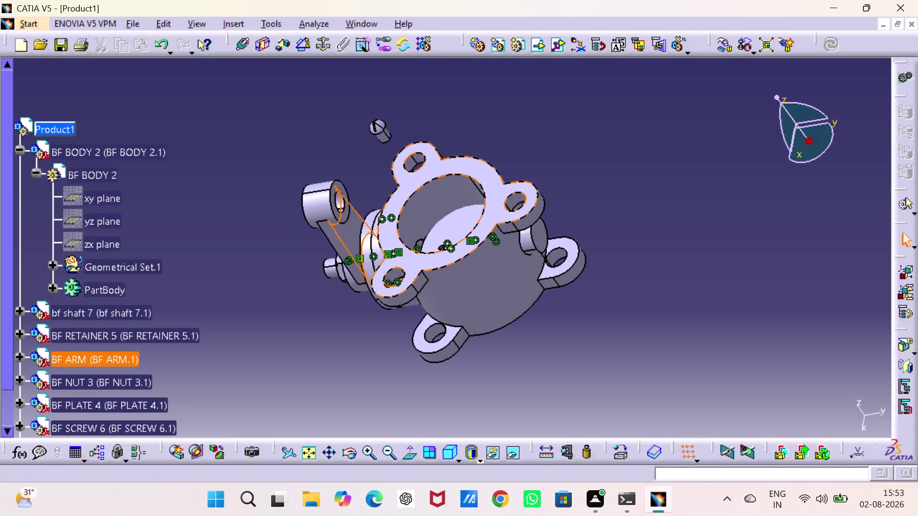
Orbit the valve assembly to see the body opening and arm side, then start Manipulation.
middle_drag(351, 201, 353, 202)
drag(353, 202, 452, 275)
middle_drag(353, 202, 452, 275)
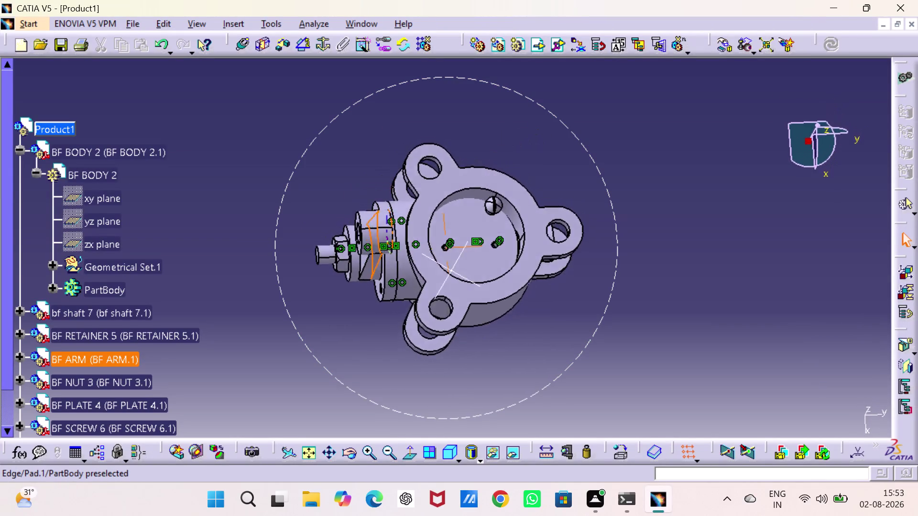
middle_drag(452, 274, 631, 273)
drag(452, 275, 631, 273)
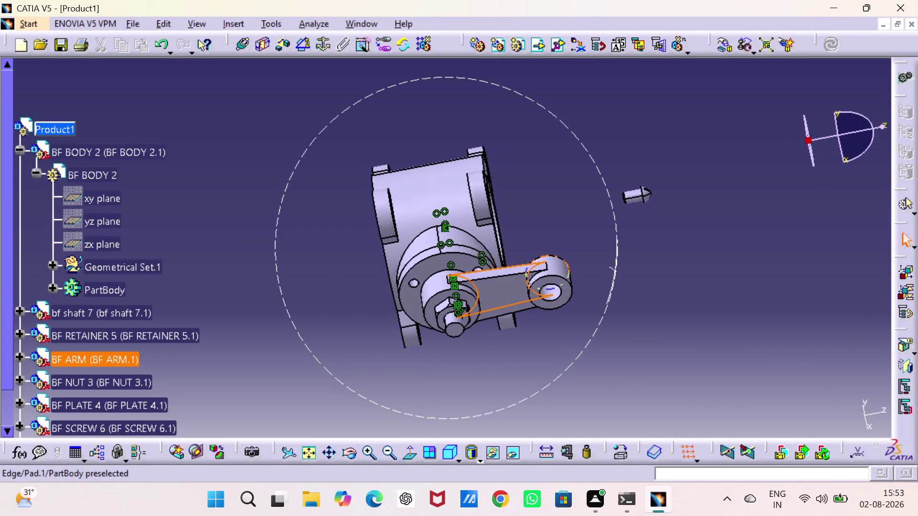
middle_drag(631, 274, 508, 121)
drag(631, 273, 509, 121)
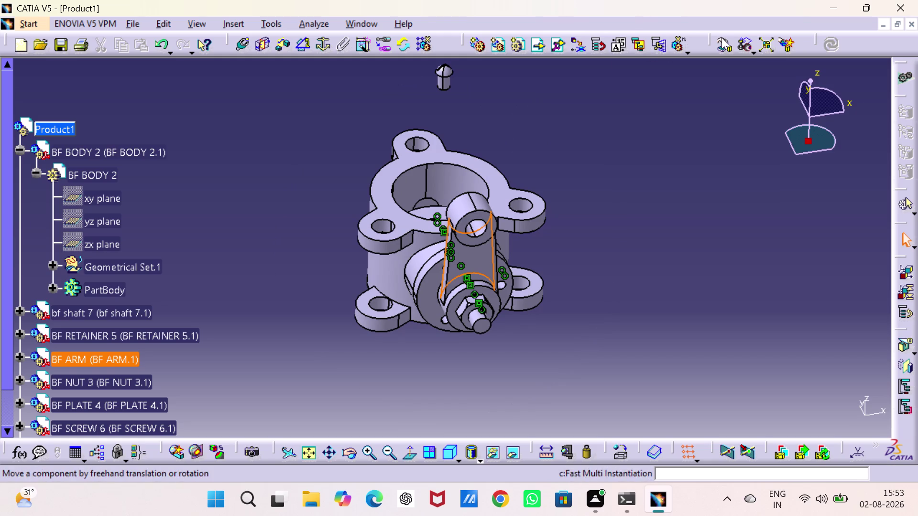
click(720, 41)
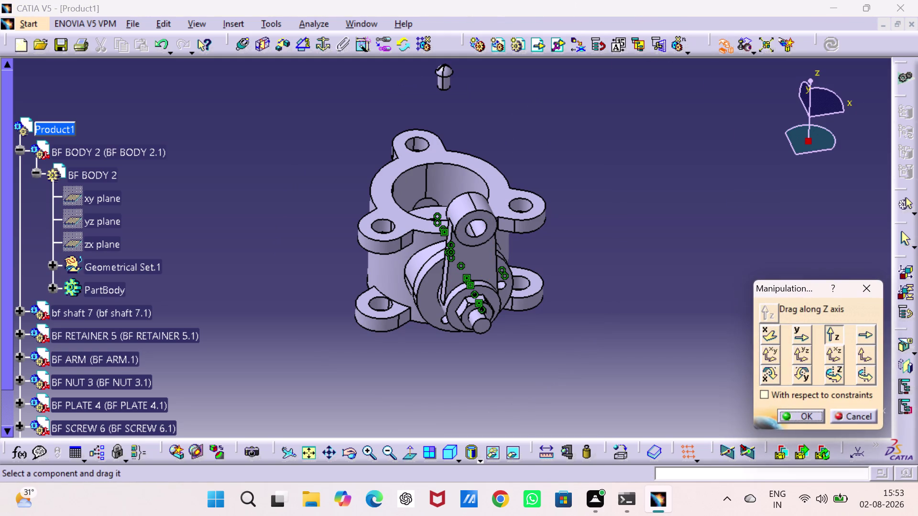
Drag BF SCREW 6.1 along the Y axis out beside the valve body.
click(807, 331)
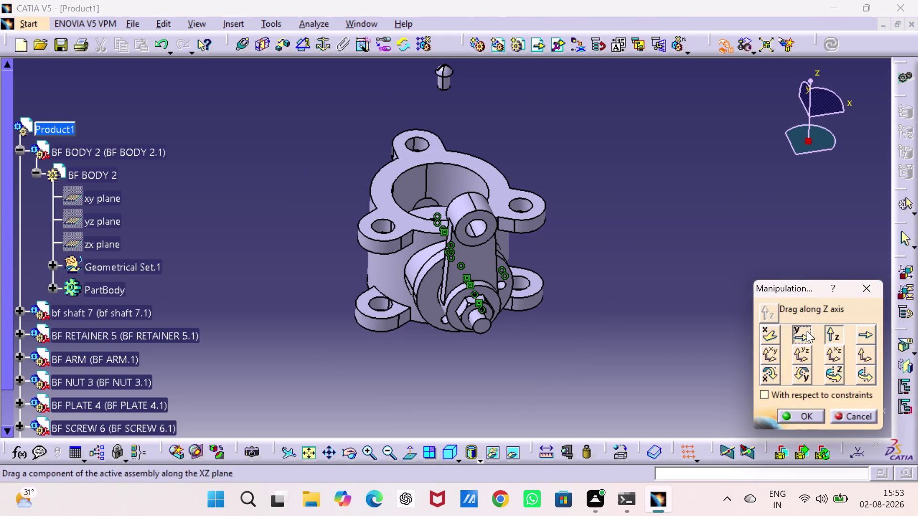
drag(450, 79, 549, 318)
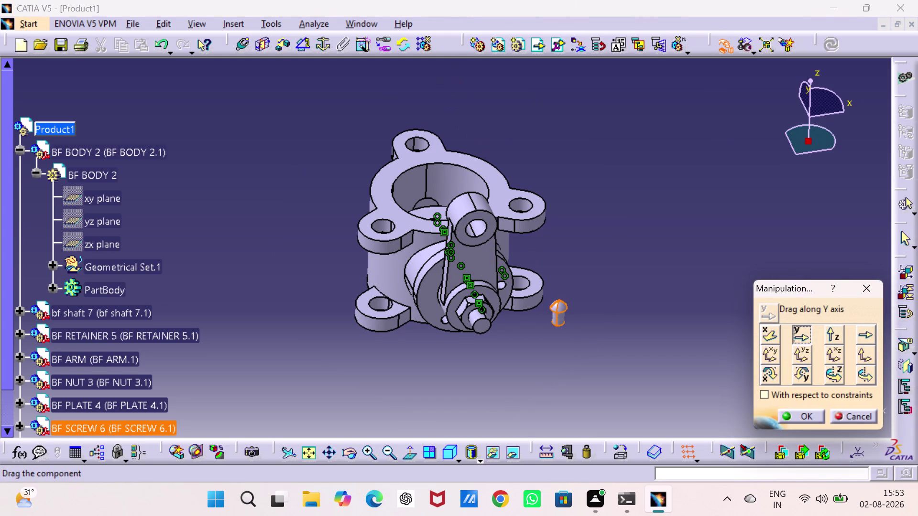
drag(549, 318, 537, 324)
middle_drag(516, 339, 495, 272)
drag(515, 339, 494, 272)
drag(476, 131, 510, 288)
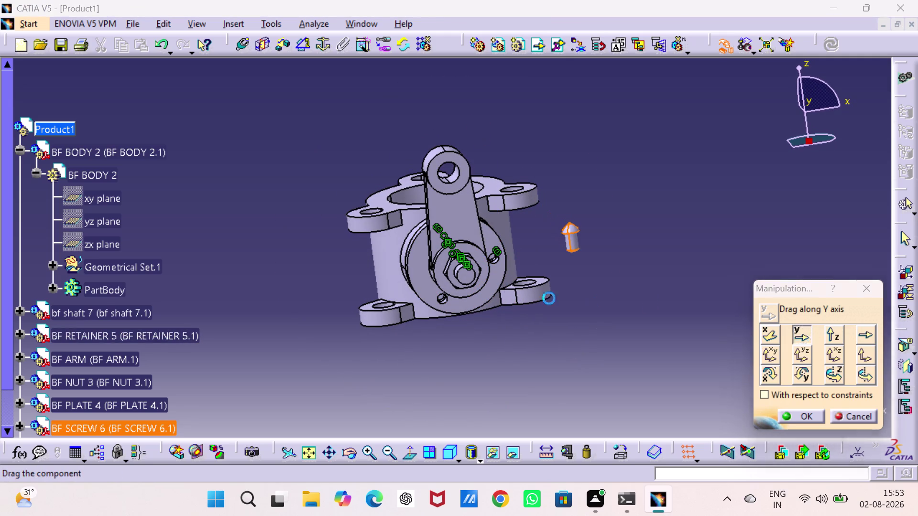
Swing the screw back and forth about the Z axis.
click(663, 283)
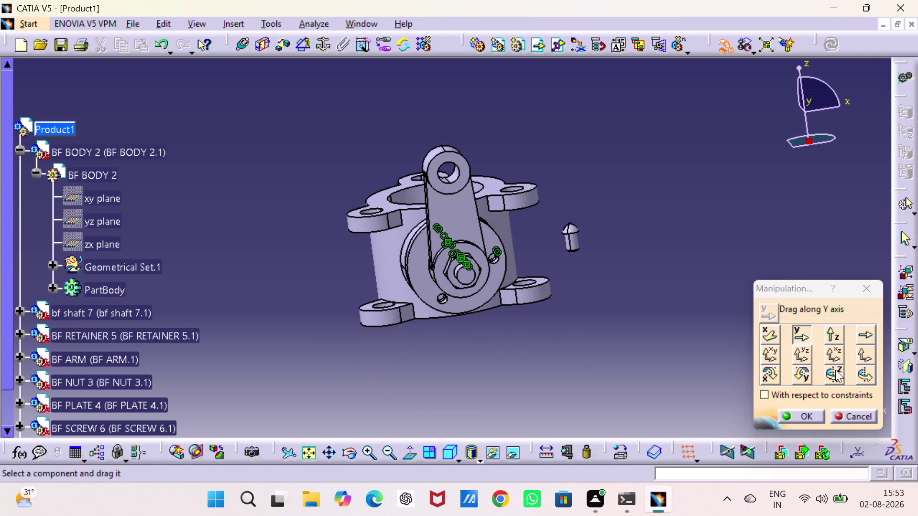
click(836, 370)
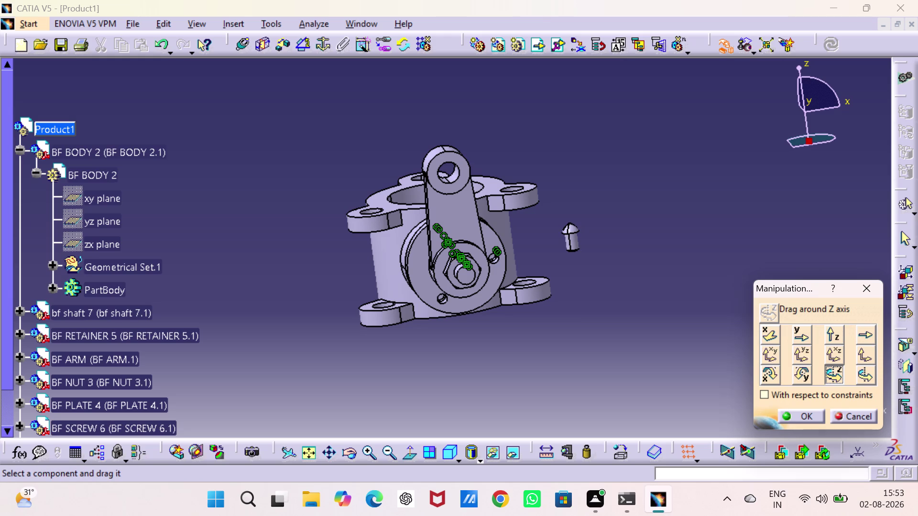
drag(574, 231, 514, 278)
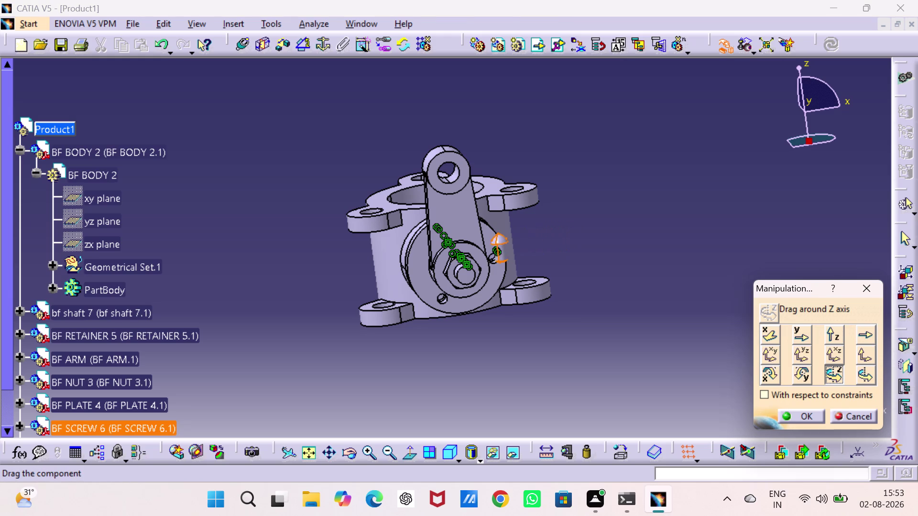
drag(514, 278, 457, 282)
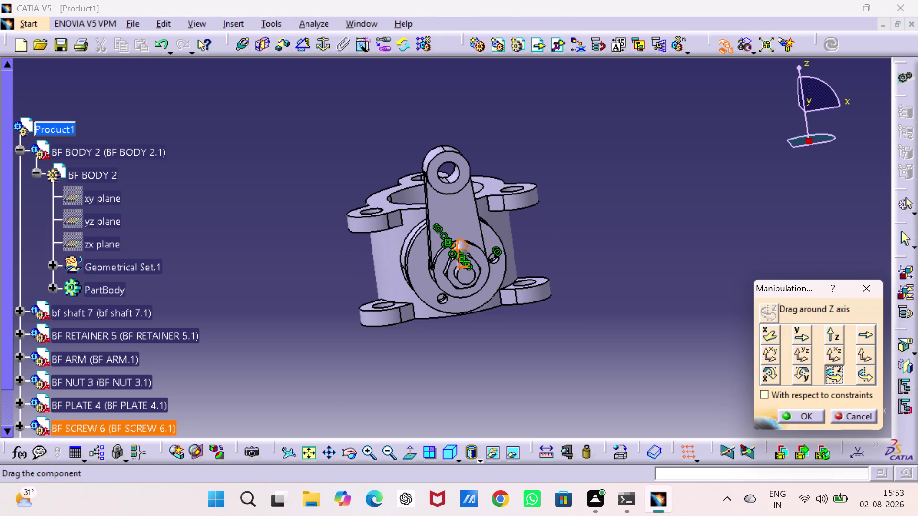
drag(456, 282, 591, 262)
drag(771, 380, 776, 375)
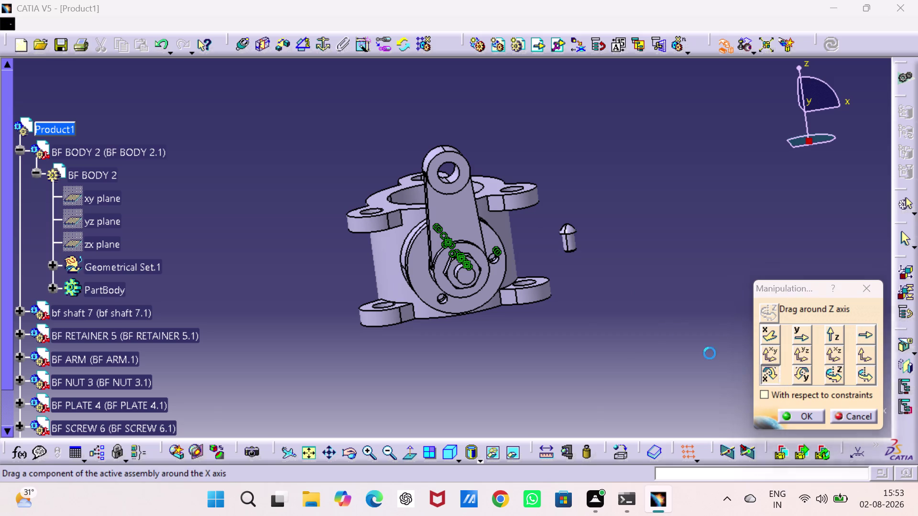
Turn the screw about the X axis.
drag(561, 229, 577, 289)
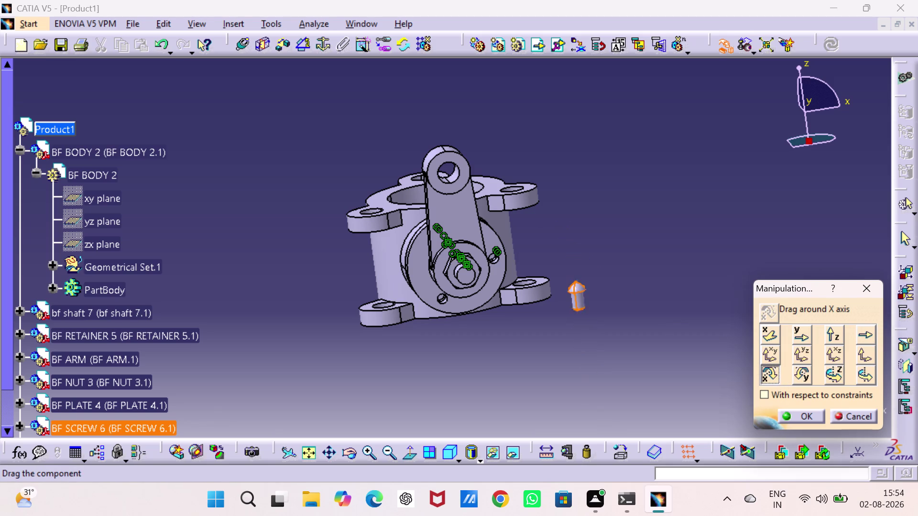
drag(578, 289, 382, 337)
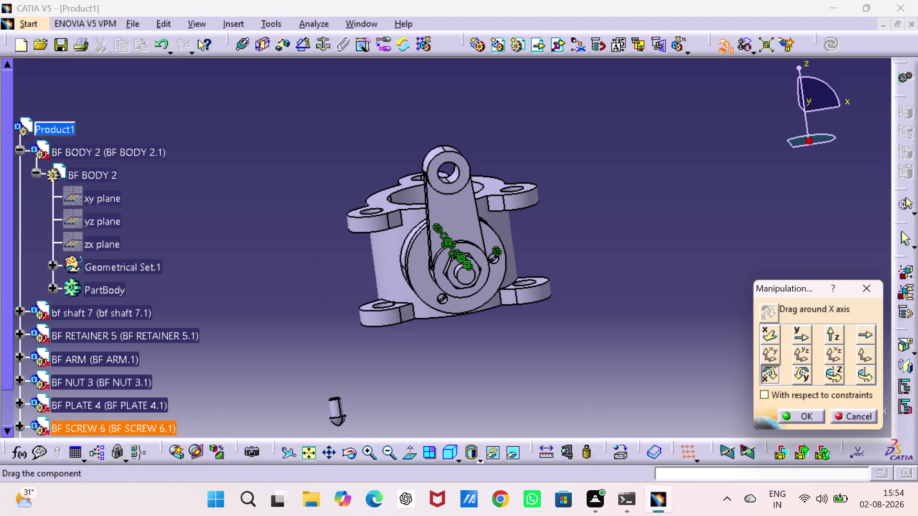
drag(381, 337, 549, 281)
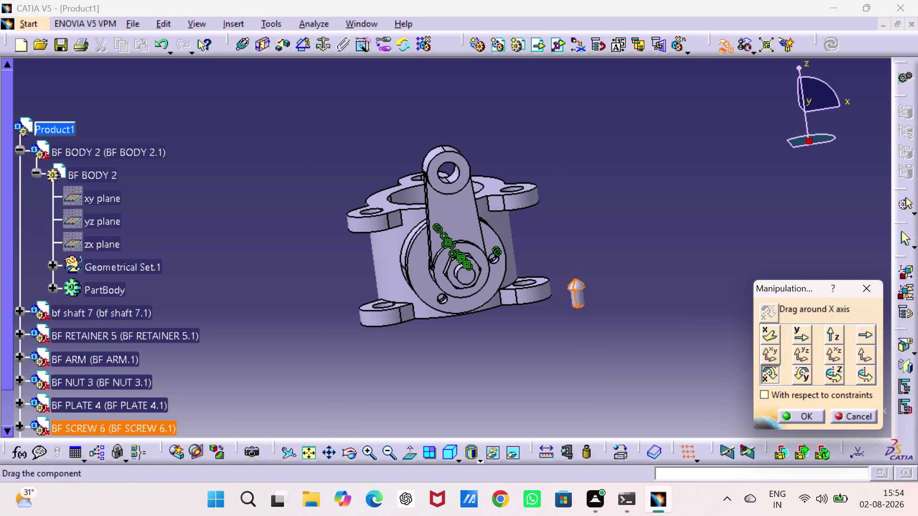
drag(549, 281, 551, 298)
Turn the screw about the Y axis so it lies sideways below the body.
click(802, 380)
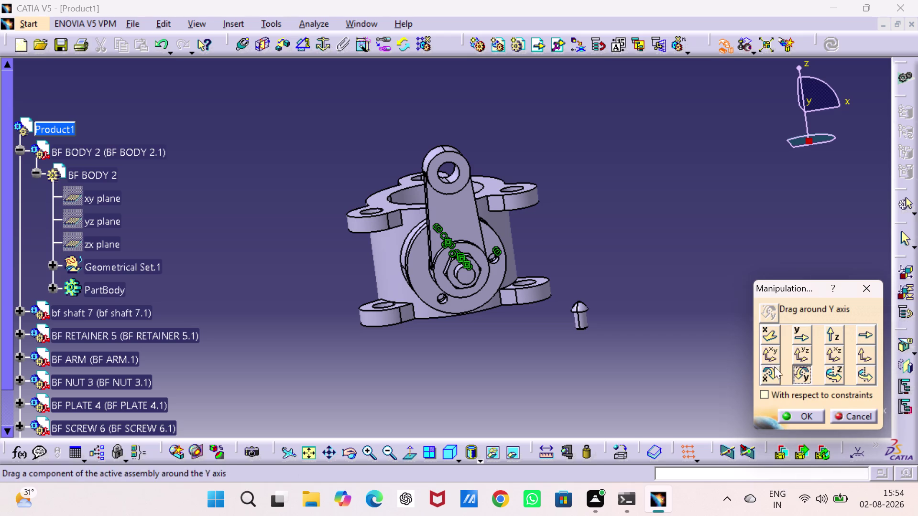
drag(575, 312, 387, 397)
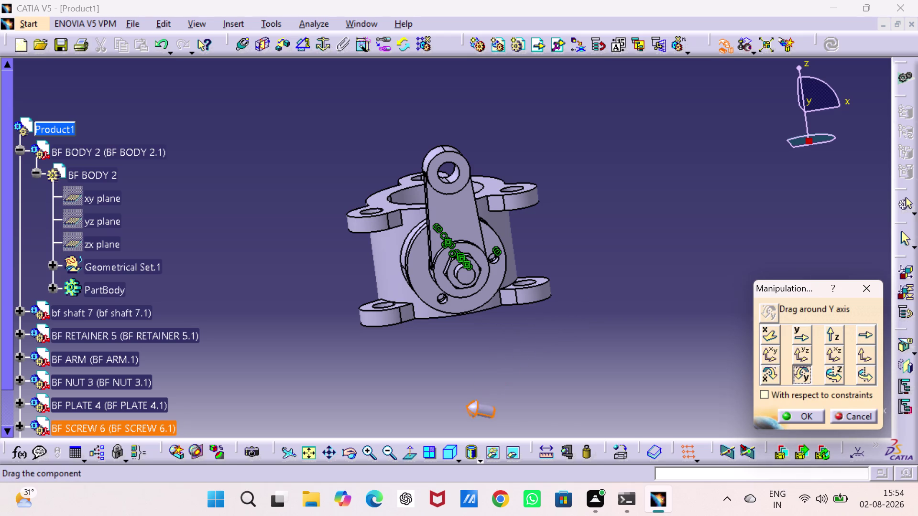
drag(388, 397, 519, 404)
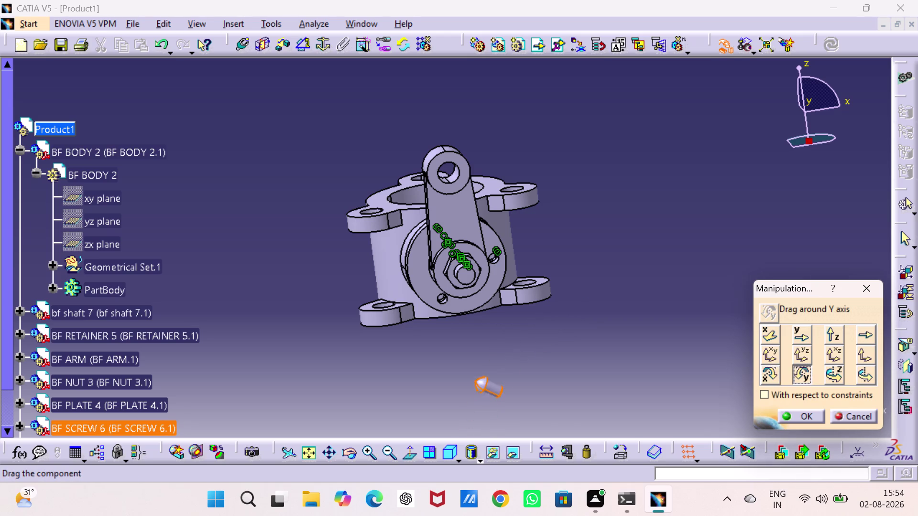
drag(519, 404, 438, 421)
middle_drag(456, 384, 397, 269)
drag(415, 310, 415, 332)
click(521, 318)
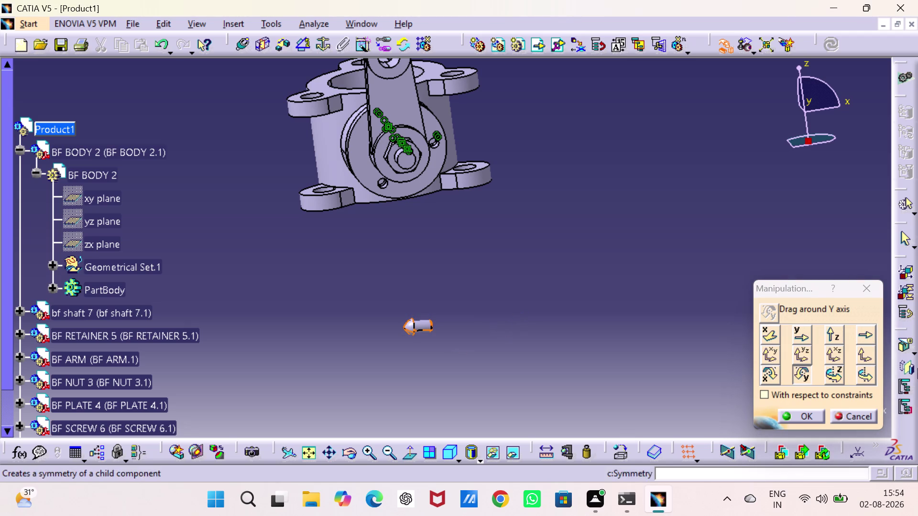
click(839, 375)
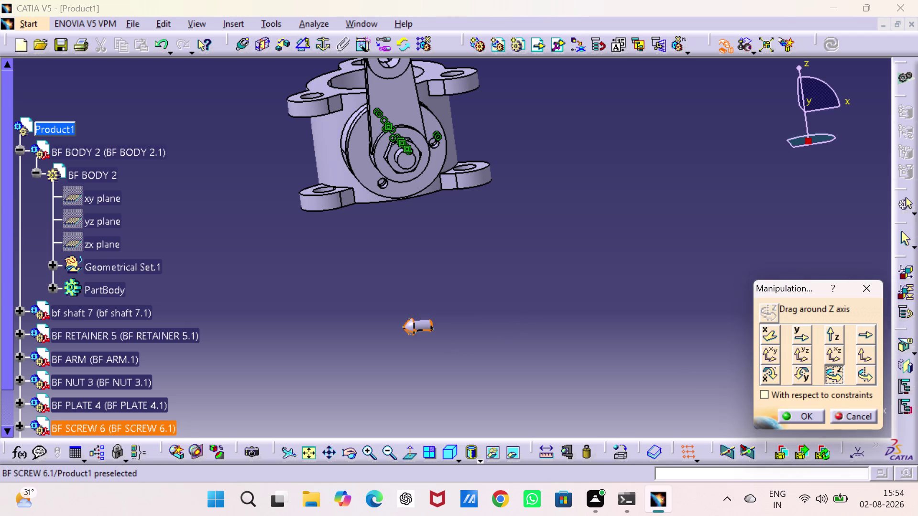
Swing the screw about the Z axis toward the left of the body.
drag(413, 327, 609, 397)
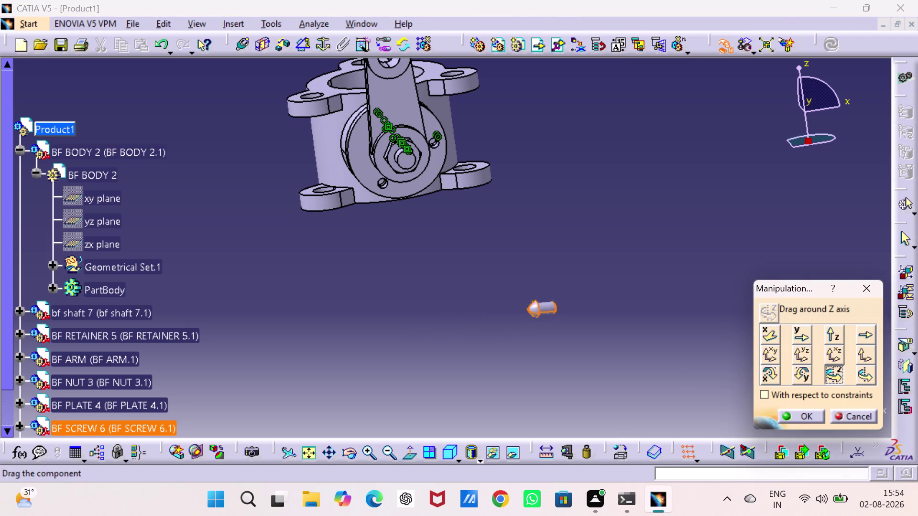
drag(609, 397, 481, 383)
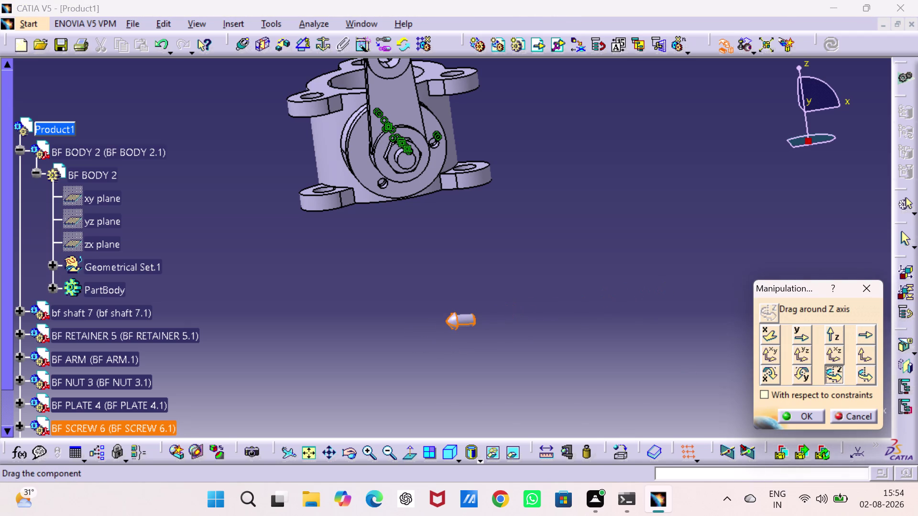
drag(480, 383, 525, 255)
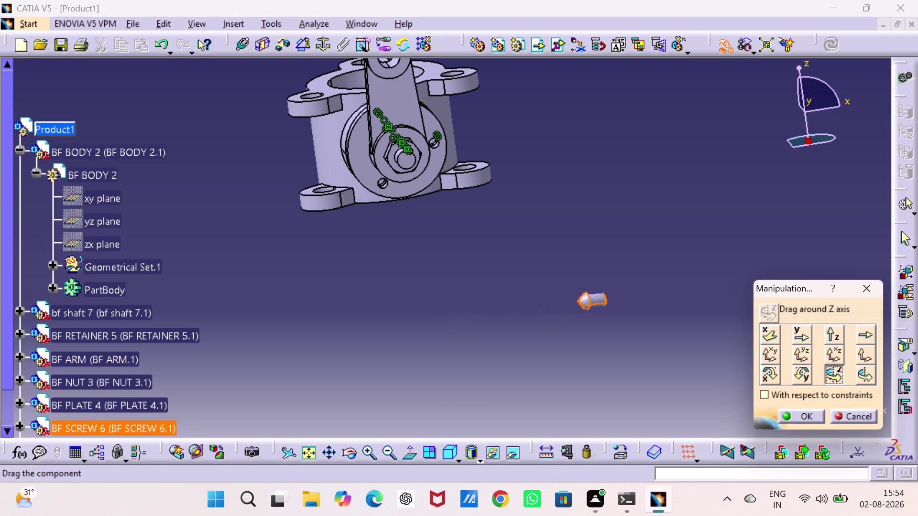
drag(525, 255, 379, 278)
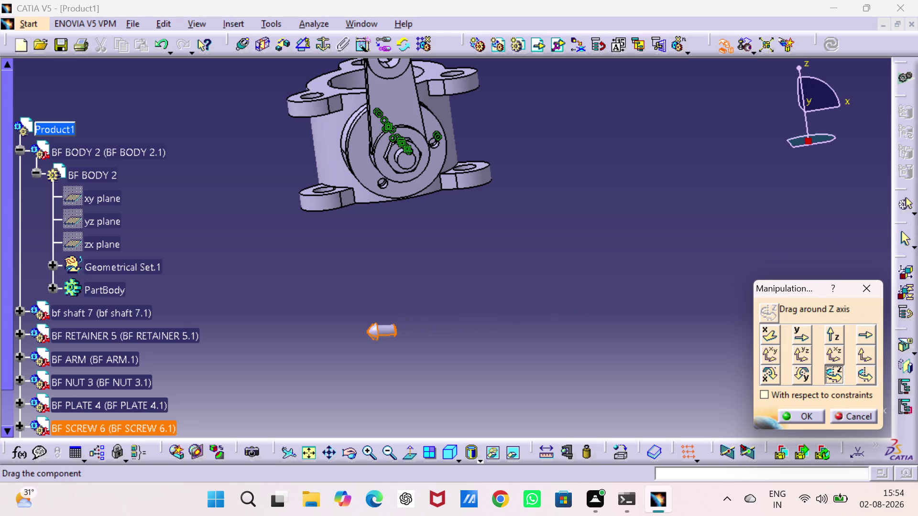
drag(379, 278, 339, 290)
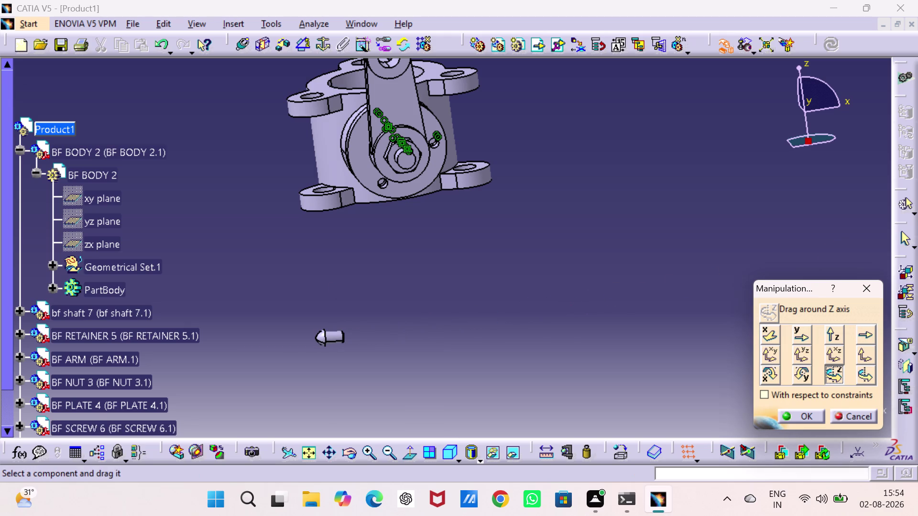
Turn the screw about the X axis, bringing it up left of the body.
click(766, 373)
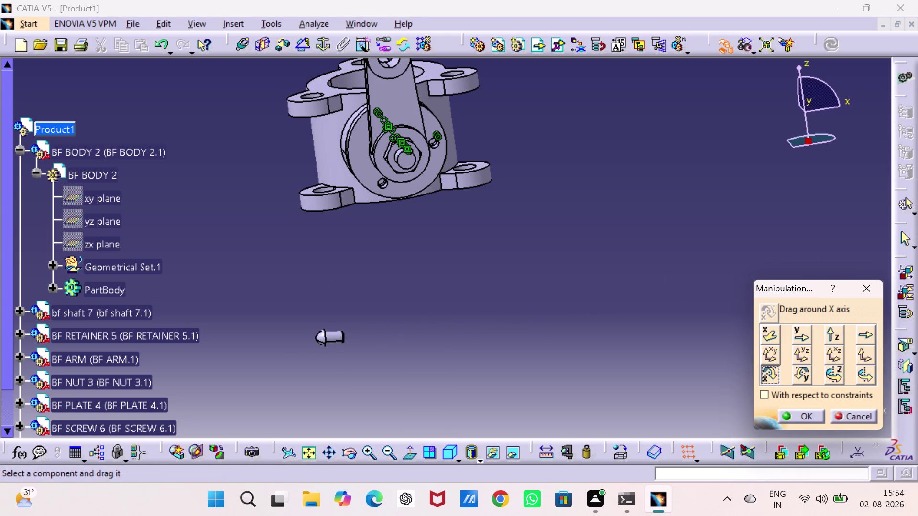
drag(319, 337, 379, 262)
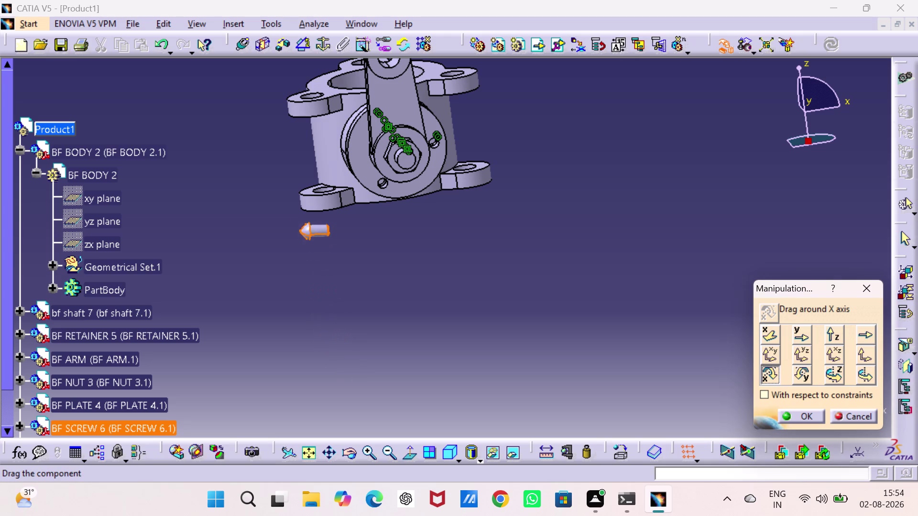
drag(379, 262, 390, 271)
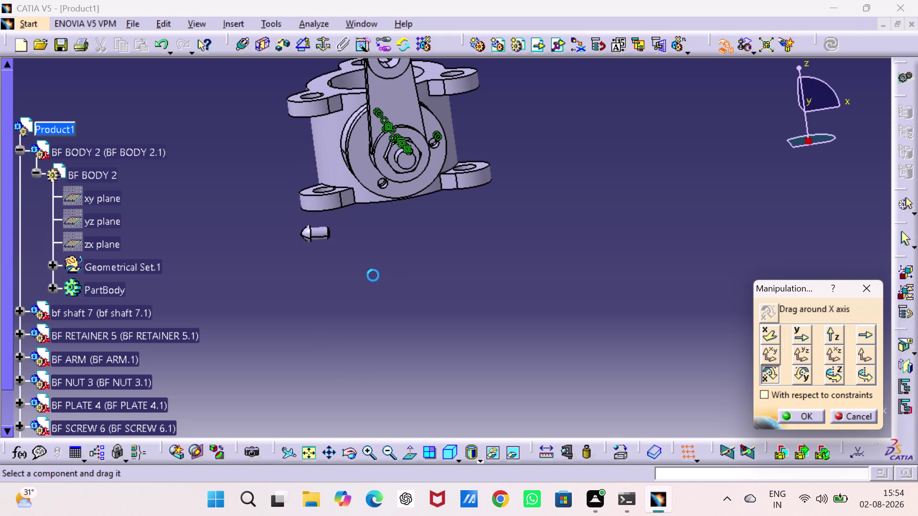
middle_drag(397, 295, 583, 305)
Orbit and pan around the valve assembly to view other sides.
drag(397, 295, 583, 305)
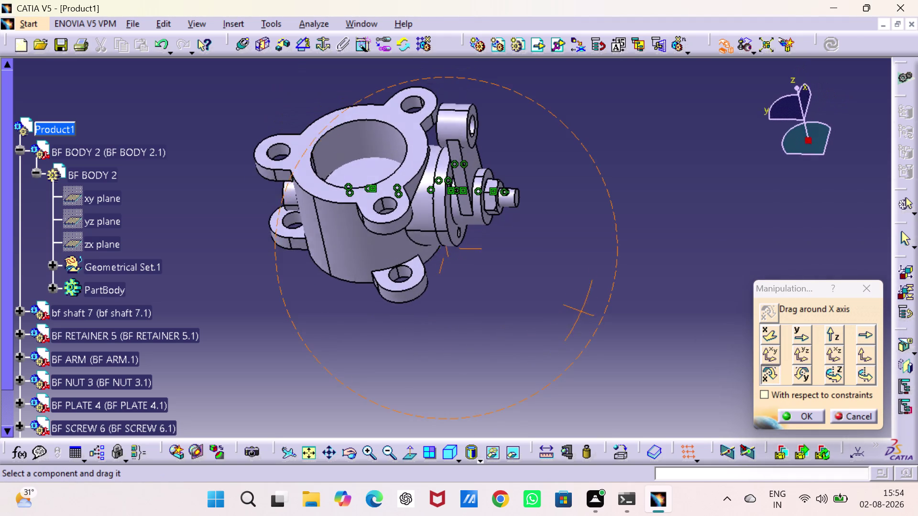
middle_drag(583, 305, 587, 294)
drag(583, 305, 588, 283)
middle_drag(568, 288, 266, 322)
drag(564, 289, 267, 322)
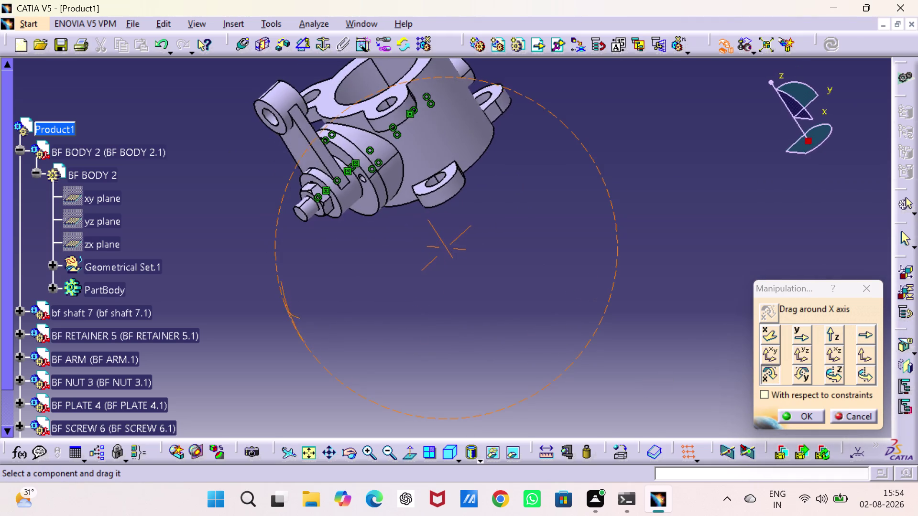
drag(267, 322, 275, 311)
middle_drag(267, 322, 274, 311)
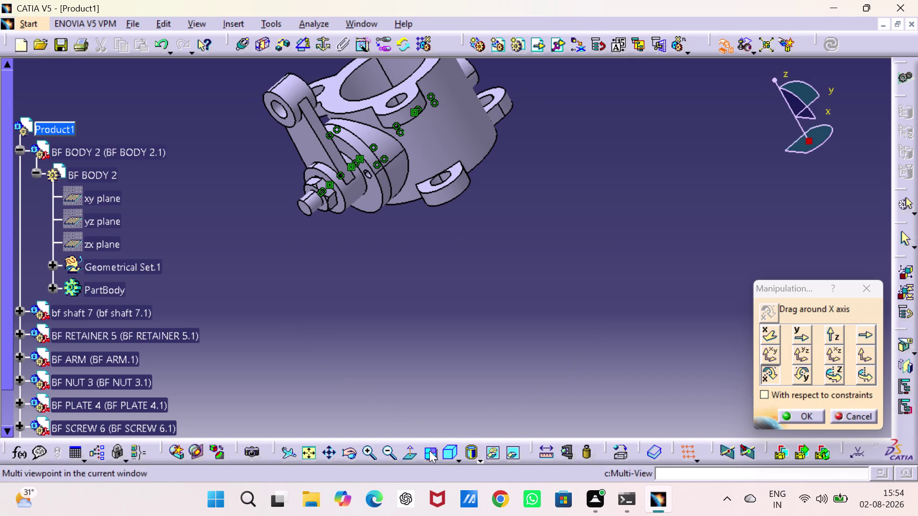
click(454, 447)
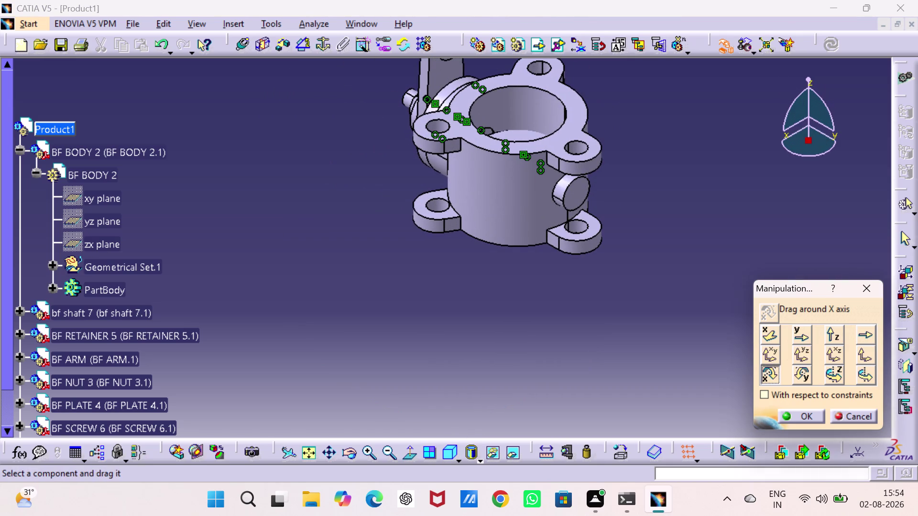
middle_drag(490, 264, 621, 291)
scroll(down, 3)
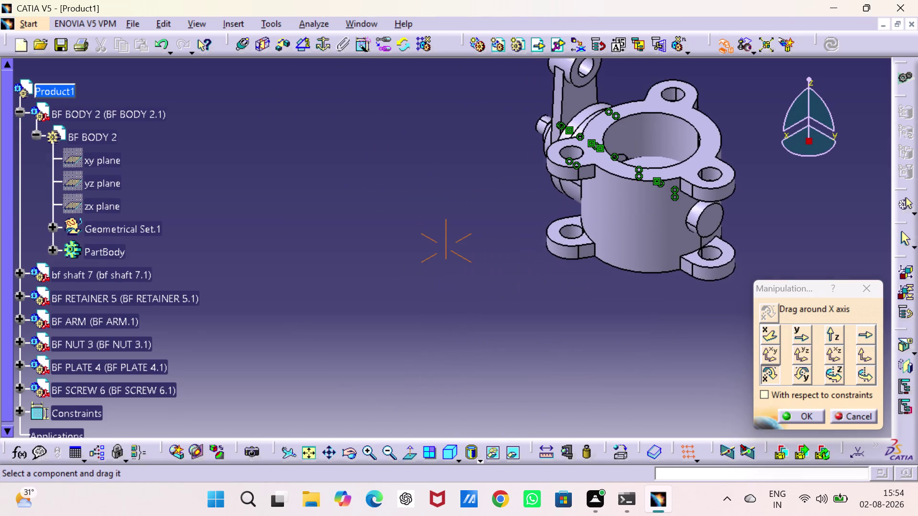
Orbit to the body's underside and pull the screw out beside the body.
middle_drag(620, 291, 614, 315)
middle_drag(407, 236, 657, 319)
drag(407, 235, 657, 319)
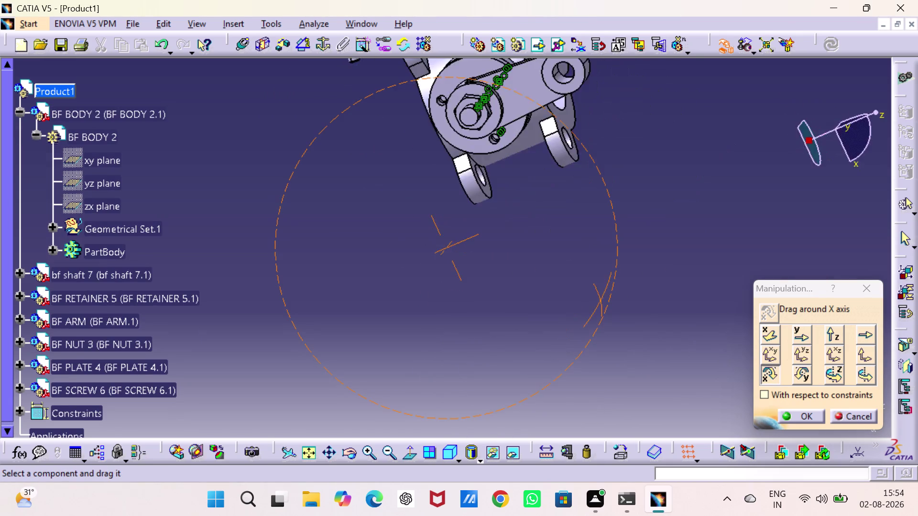
middle_drag(657, 320, 626, 213)
drag(657, 320, 628, 191)
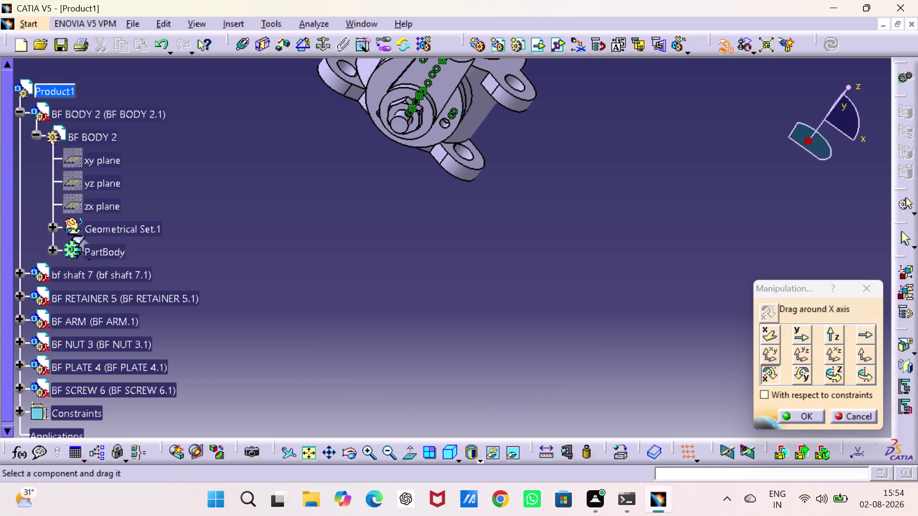
drag(628, 191, 628, 184)
middle_drag(504, 215, 551, 204)
drag(505, 215, 550, 206)
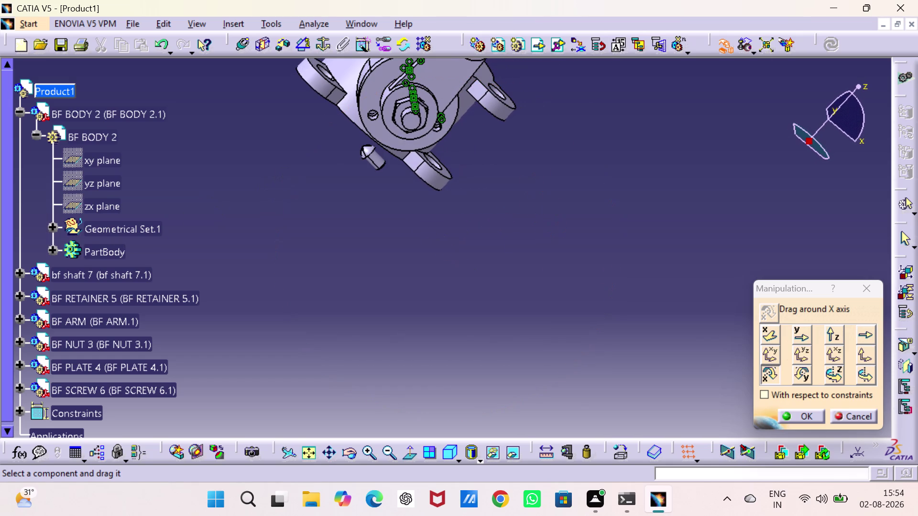
drag(513, 245, 515, 252)
Swing the screw around the Z axis away from and back toward the body.
click(829, 372)
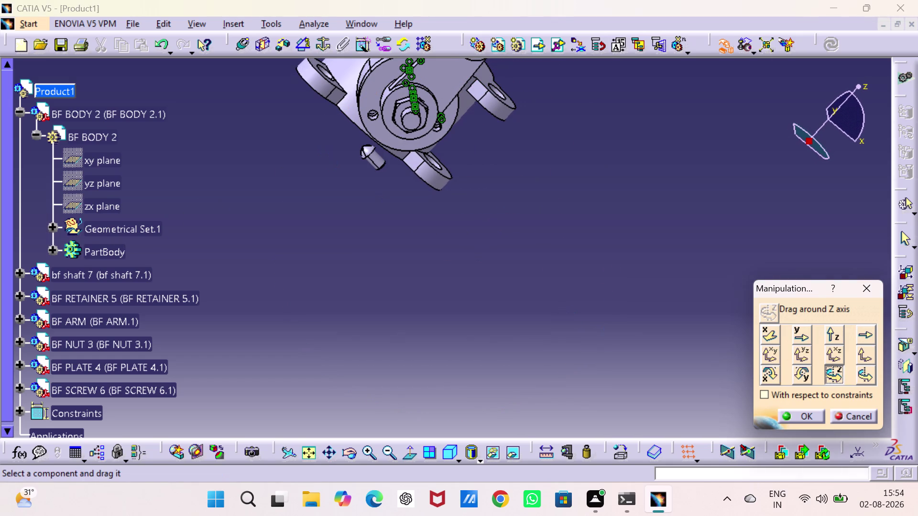
drag(365, 152, 401, 240)
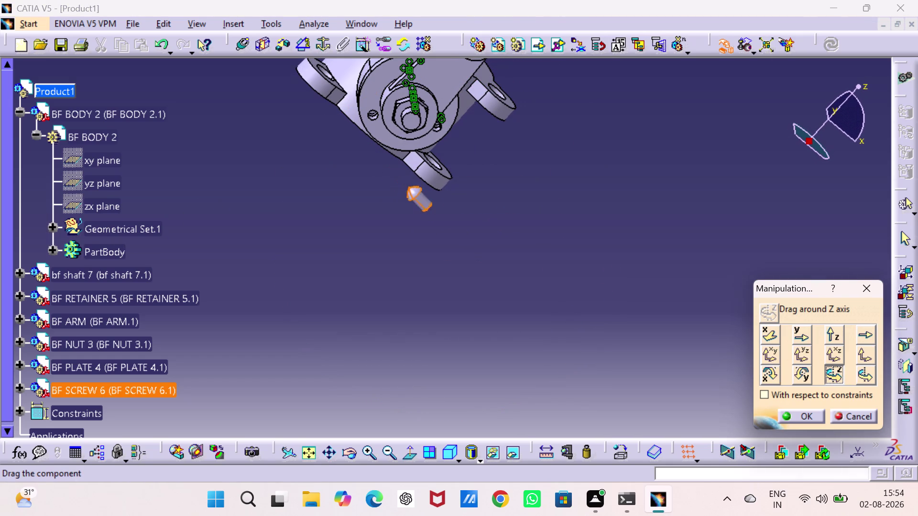
drag(401, 240, 637, 338)
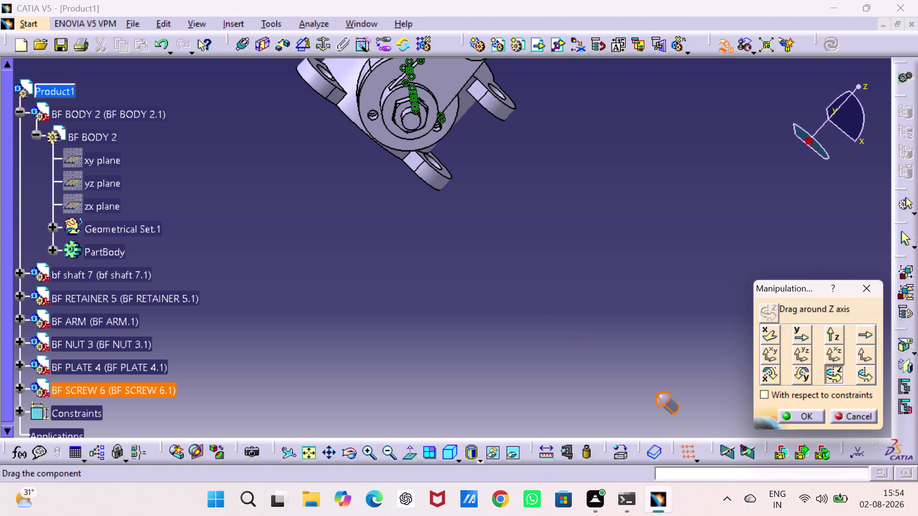
drag(637, 339, 382, 316)
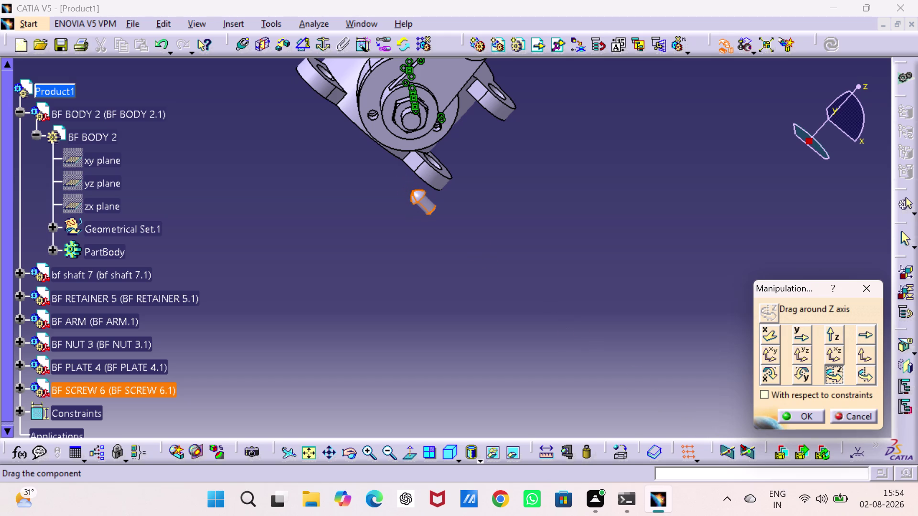
drag(381, 316, 382, 315)
Undo the screw's last ten movements with Ctrl+Z.
key(ctrl+z)
key(ctrl+z)
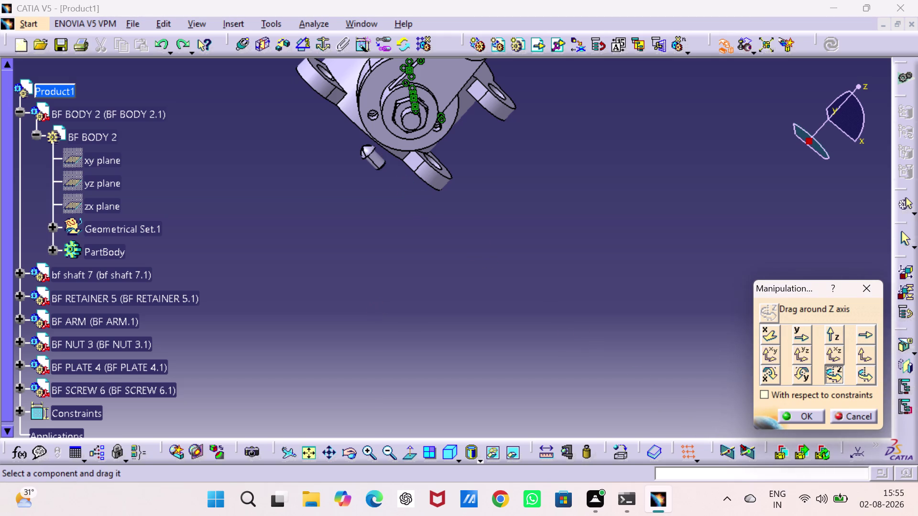
key(ctrl+z)
key(ctrl+z)
key(ctrl+z)
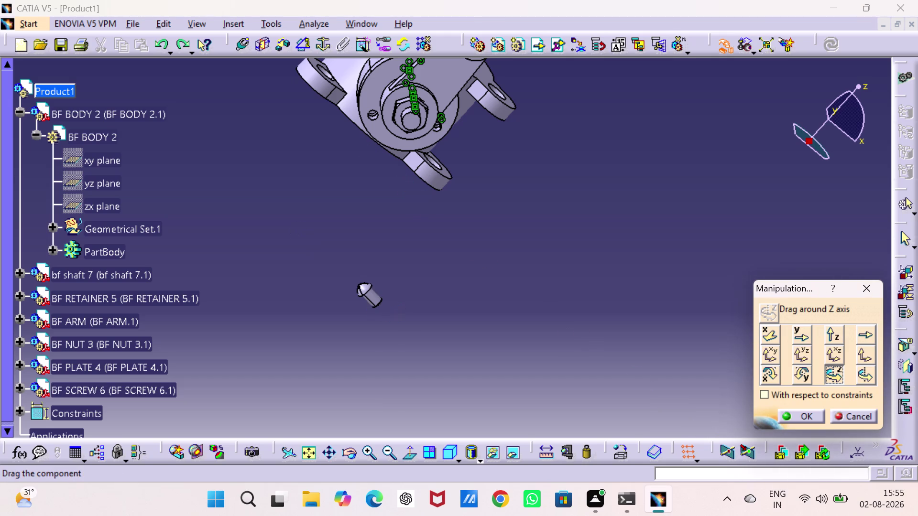
key(ctrl+z)
key(ctrl+z)
key(ctrl+z)
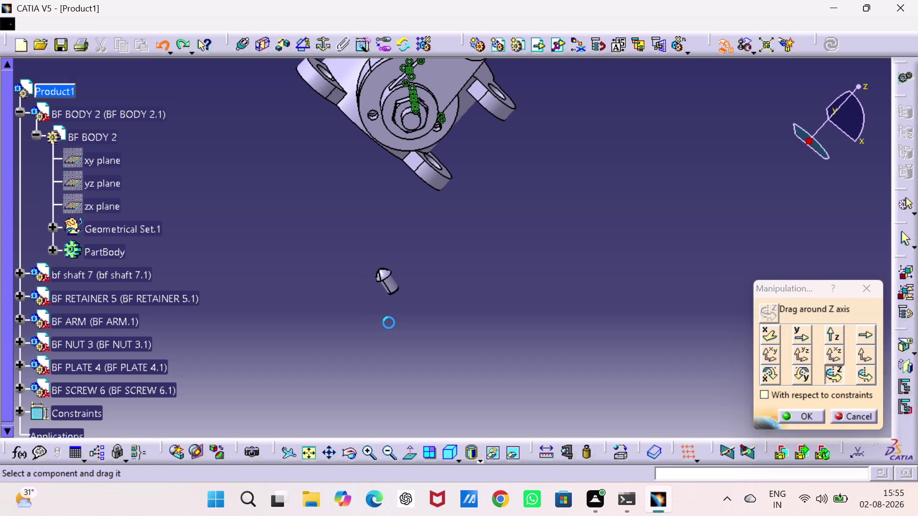
key(ctrl+z)
key(ctrl+z)
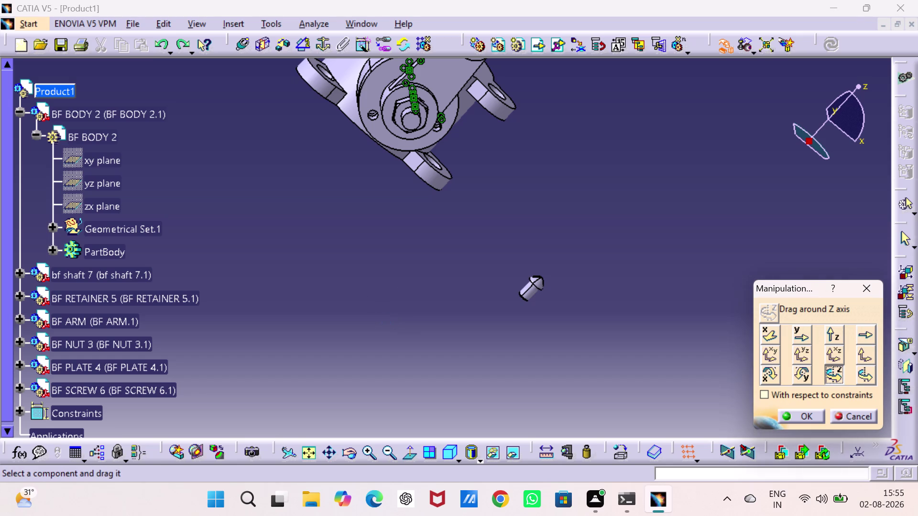
Switch to the isometric view and recentre the valve body on screen.
click(443, 452)
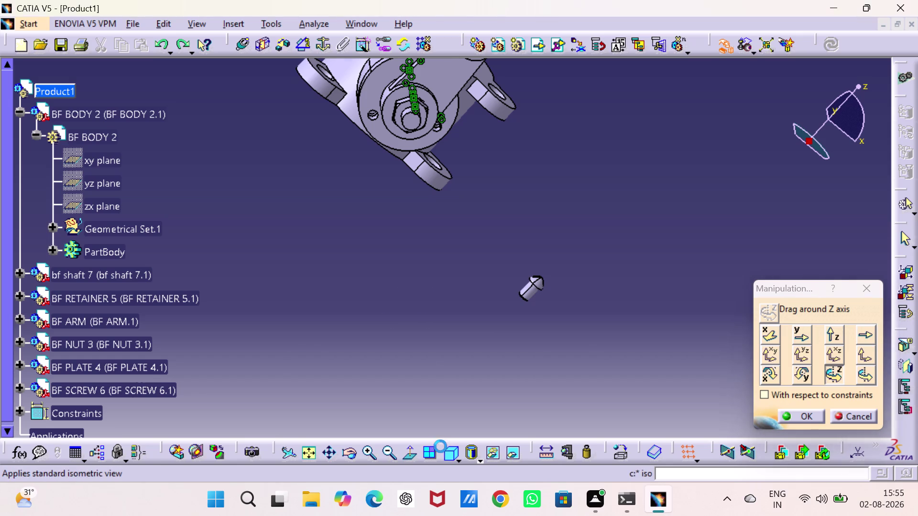
drag(406, 338, 403, 331)
middle_drag(379, 267, 405, 376)
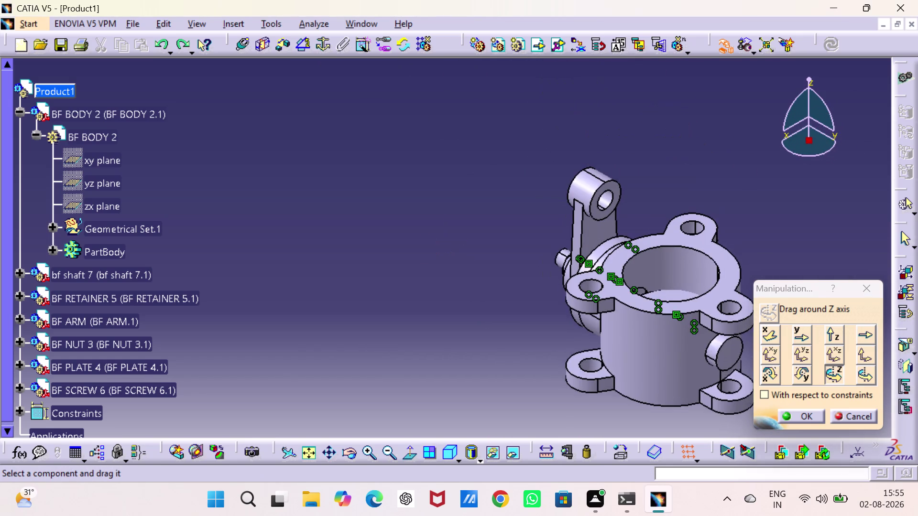
middle_drag(316, 263, 371, 413)
middle_drag(356, 241, 355, 186)
scroll(down, 3)
middle_drag(355, 311, 356, 217)
middle_drag(356, 248, 356, 214)
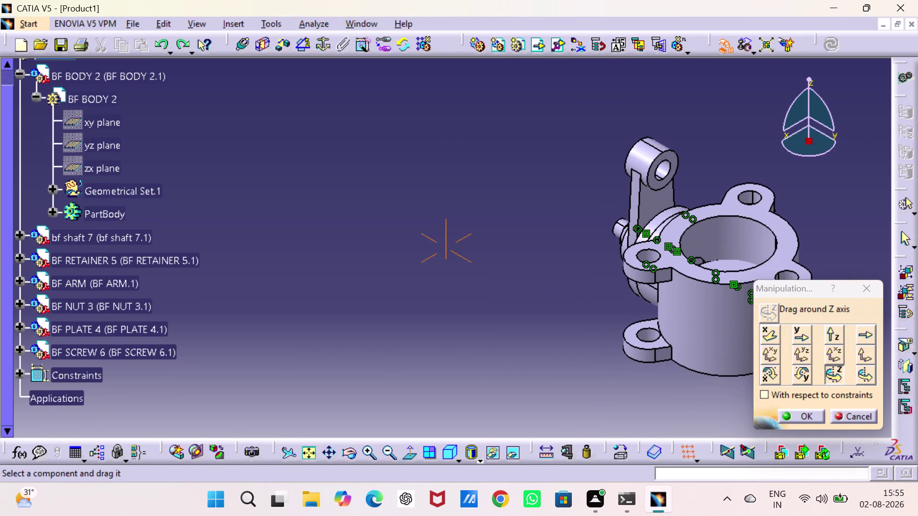
right_click(93, 353)
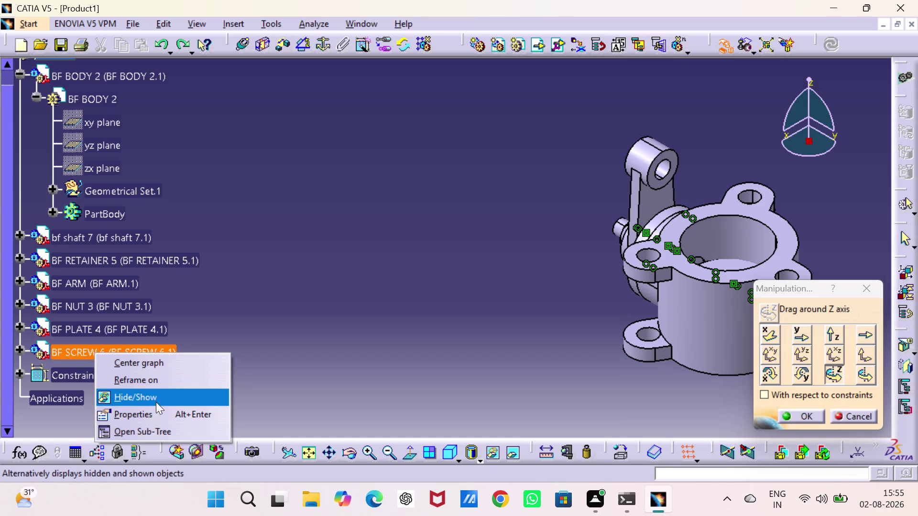
Dismiss the BF SCREW 6 context menu and deselect the screw.
key(Delete)
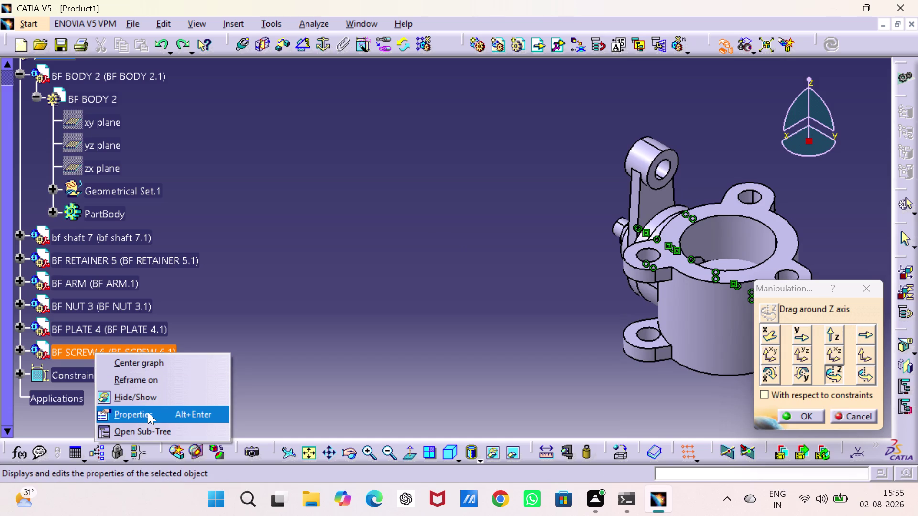
click(215, 324)
click(169, 355)
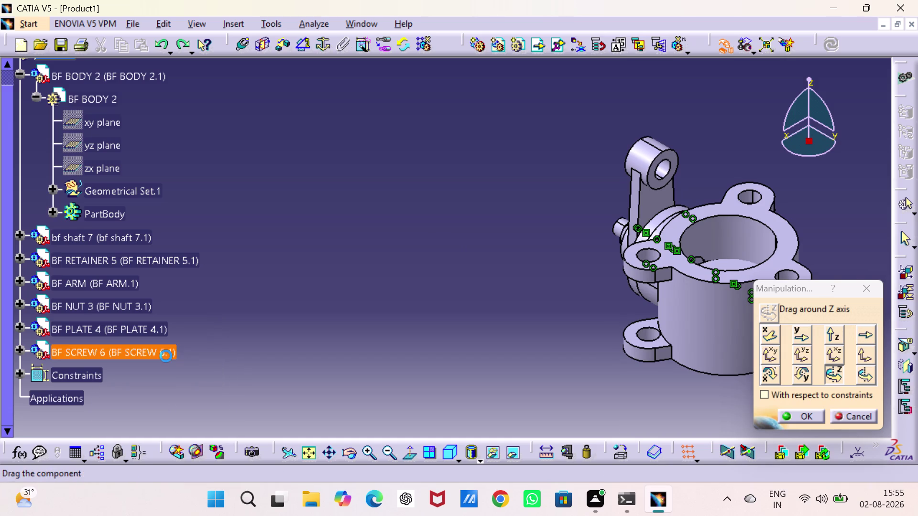
key(Delete)
click(166, 346)
click(159, 352)
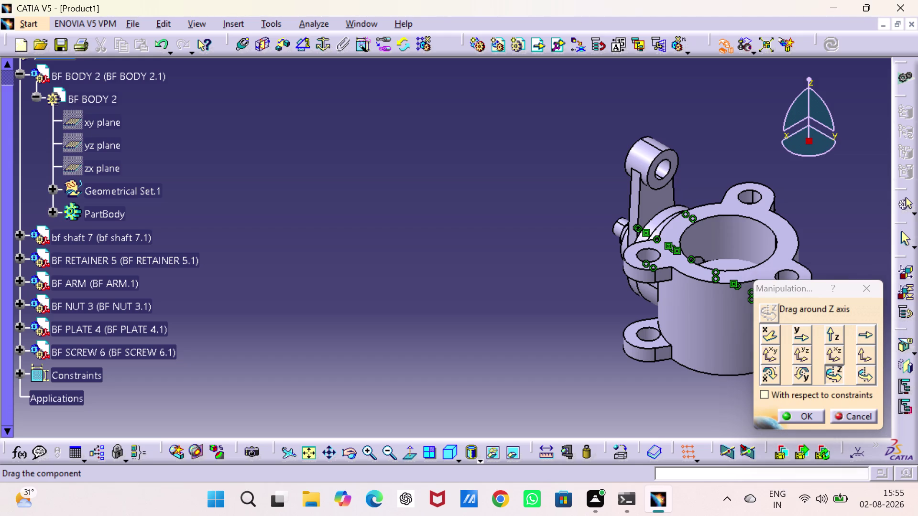
right_click(131, 353)
key(Delete)
double_click(122, 352)
key(Delete)
drag(210, 344, 217, 340)
Move the screw into open space and slide it downward along Z.
middle_drag(243, 251, 275, 427)
middle_drag(292, 166, 320, 352)
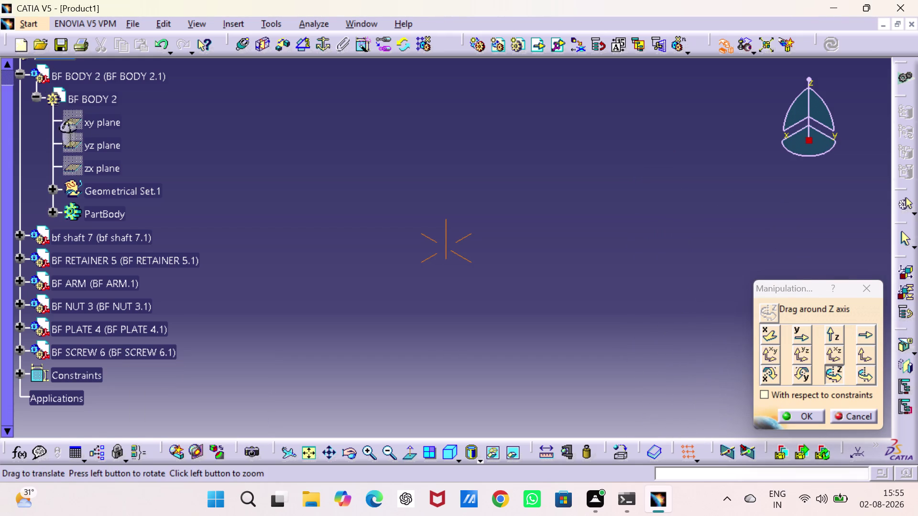
middle_drag(320, 352, 489, 316)
drag(221, 160, 225, 161)
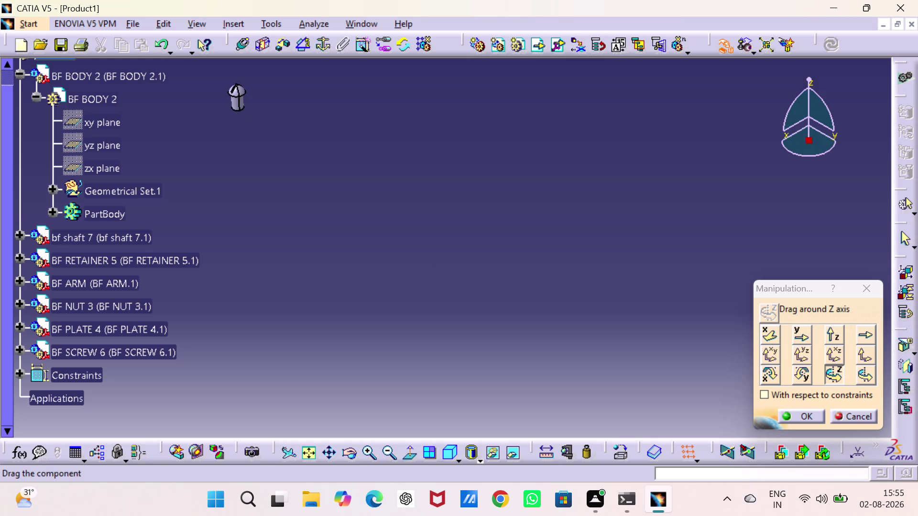
click(801, 329)
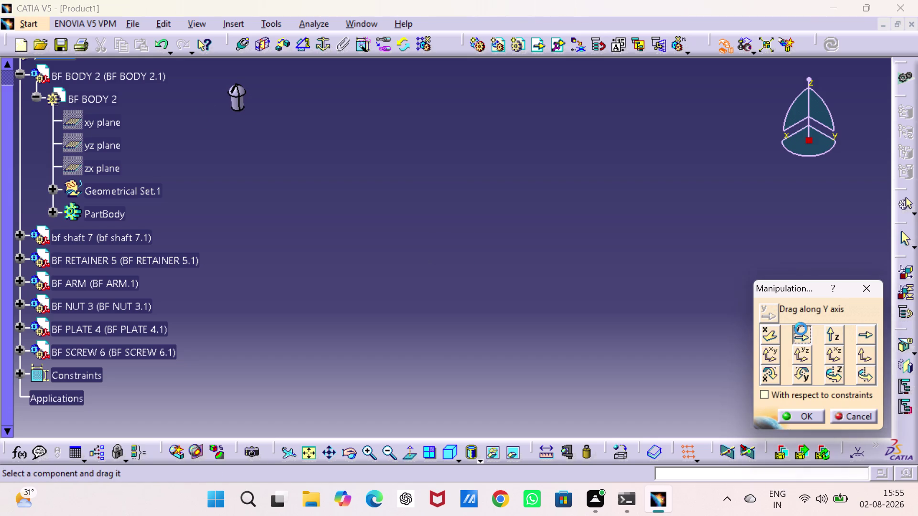
click(830, 332)
drag(238, 91, 330, 417)
middle_drag(354, 364, 300, 134)
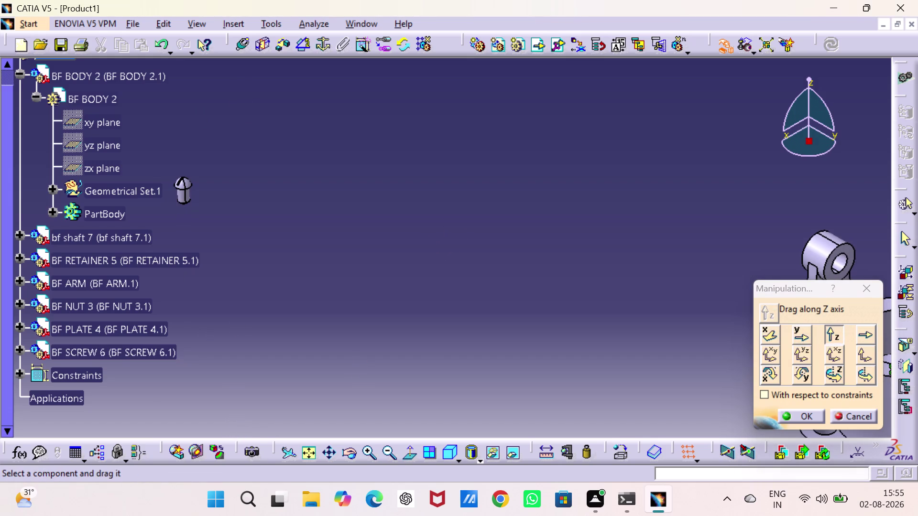
Slide the screw along the Y axis left of the body and confirm.
click(794, 336)
drag(186, 188, 299, 201)
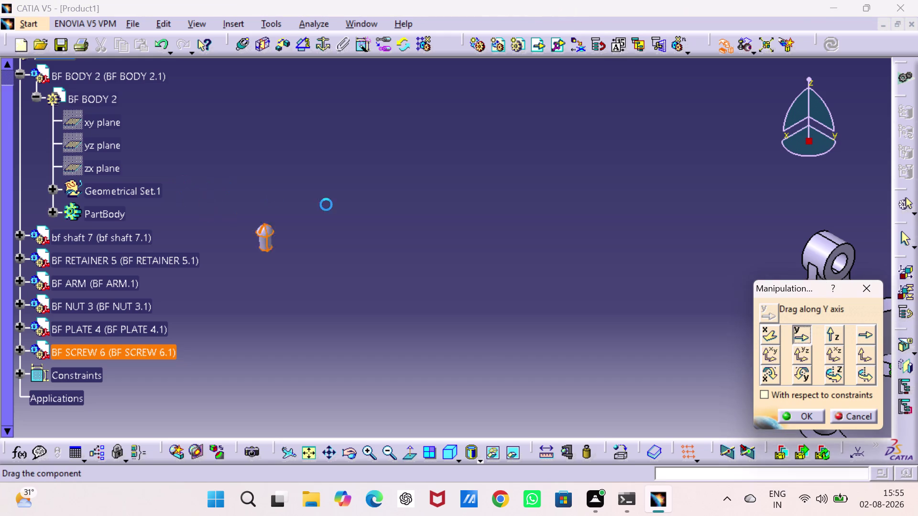
drag(299, 201, 603, 259)
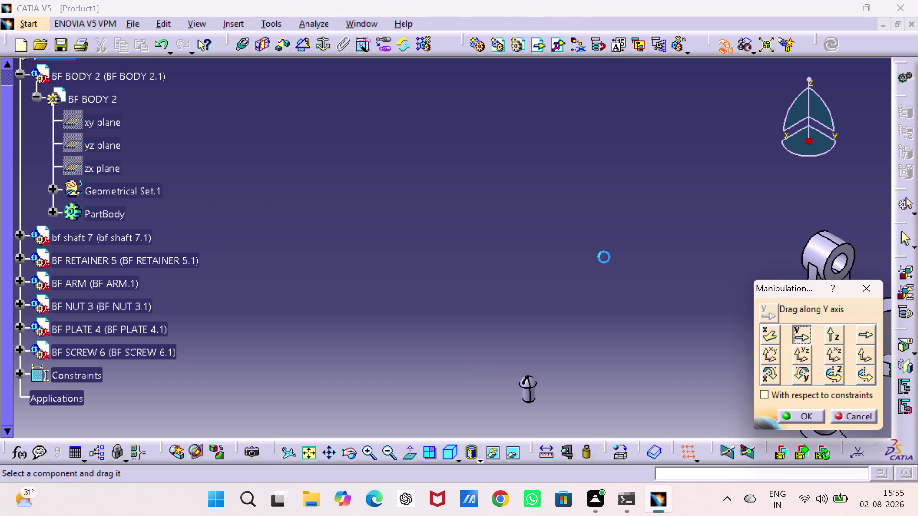
drag(604, 258, 606, 263)
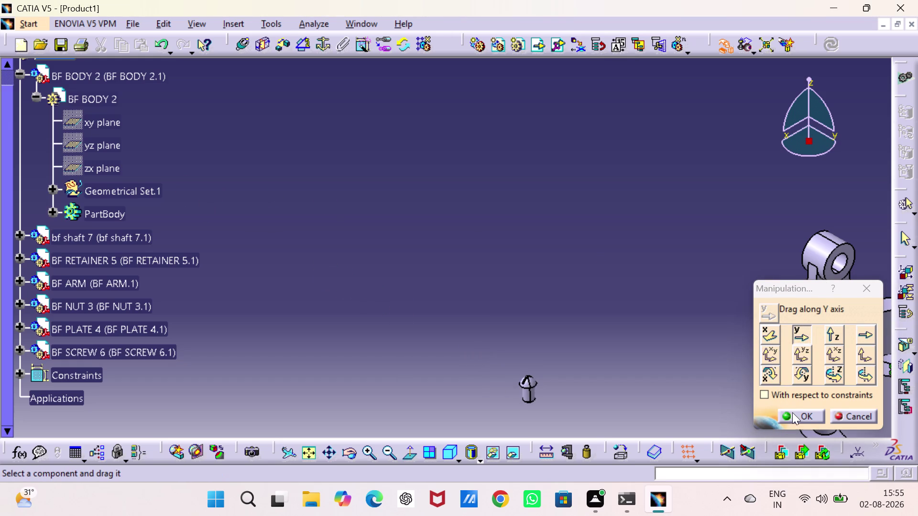
drag(794, 411, 791, 404)
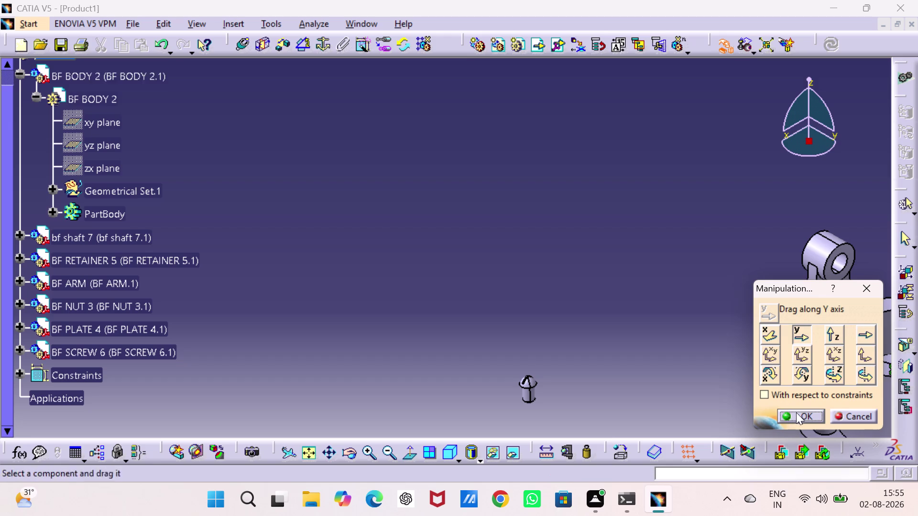
click(817, 413)
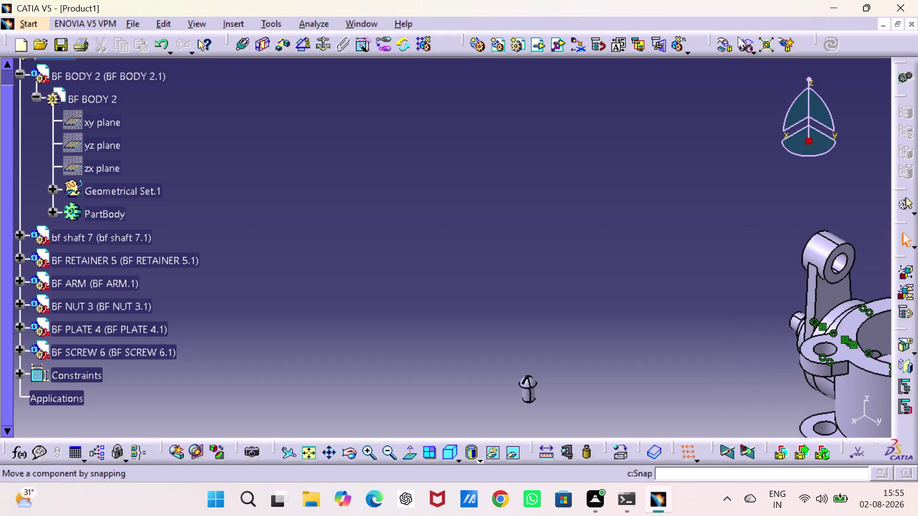
Reopen Manipulation and rotate BF SCREW 6.1 about Z, panning to show the body.
click(721, 41)
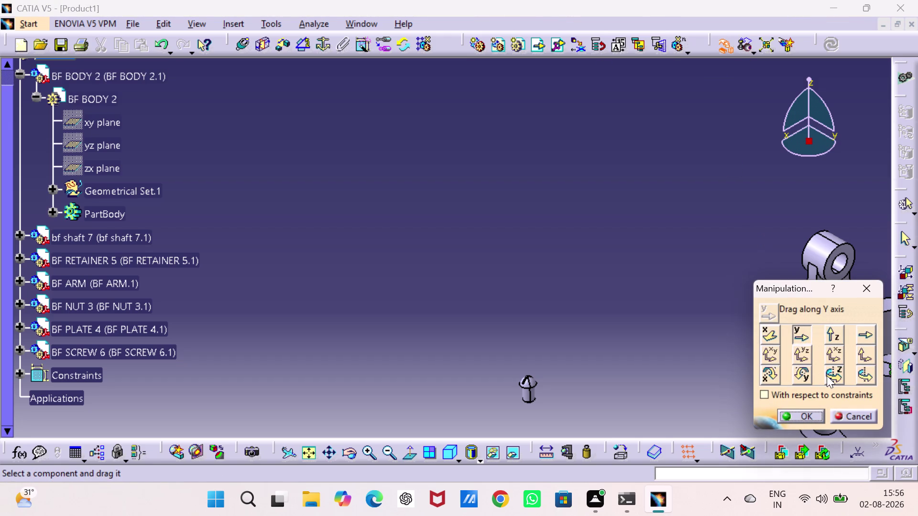
click(833, 371)
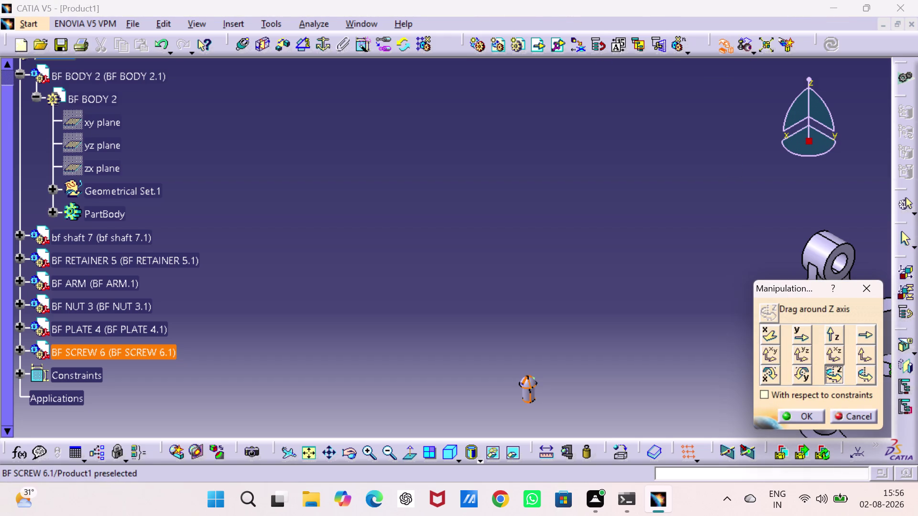
drag(521, 381, 652, 209)
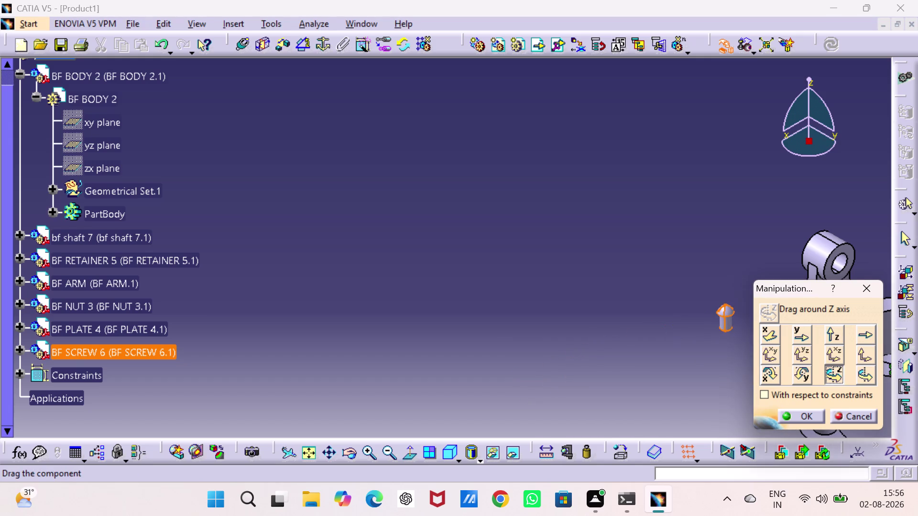
drag(652, 209, 644, 231)
middle_drag(644, 230, 411, 104)
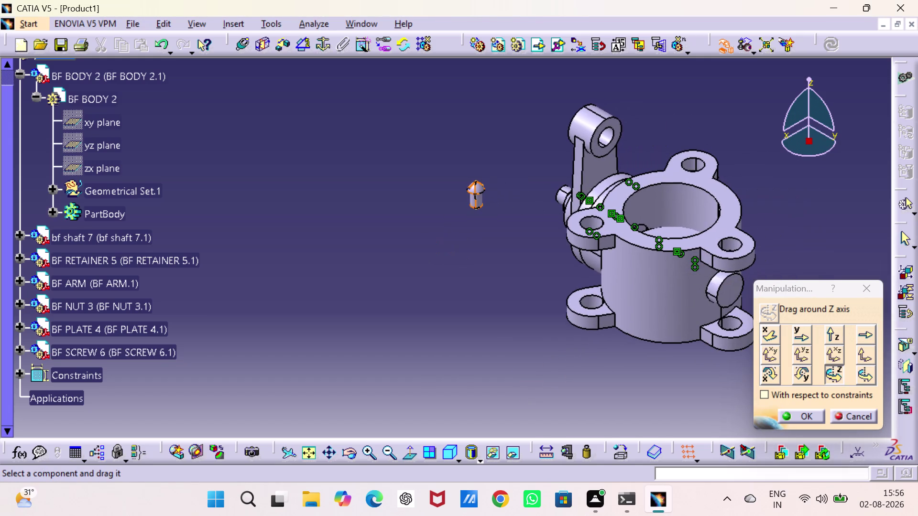
drag(472, 189, 571, 407)
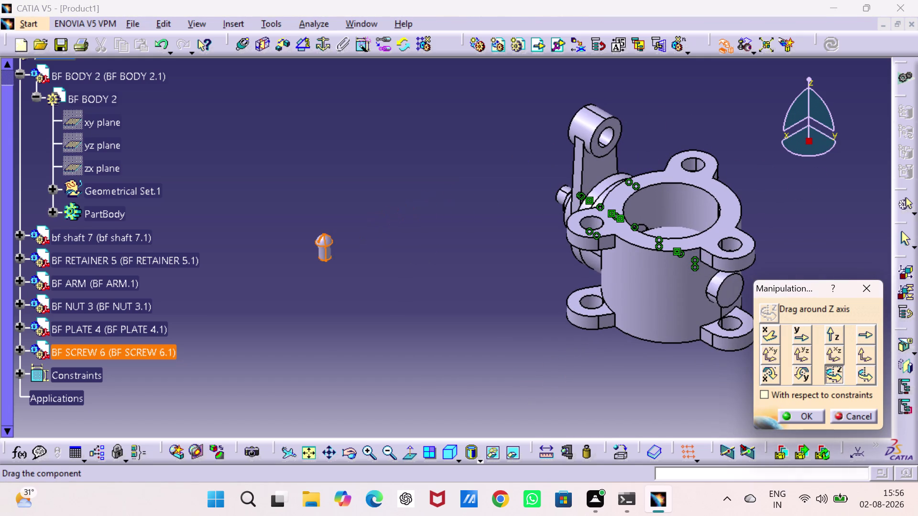
drag(571, 408, 540, 366)
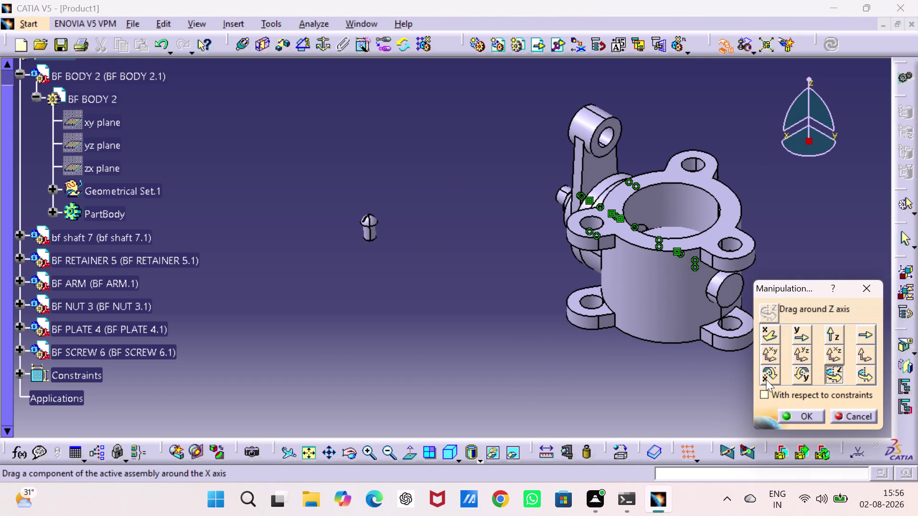
Rotate the screw about the X axis and recentre the assembly view.
click(767, 368)
drag(374, 217, 344, 195)
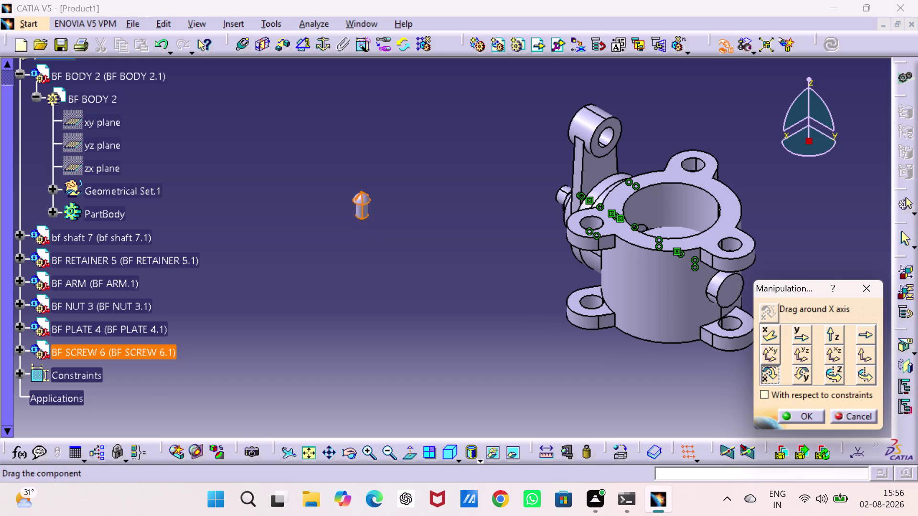
drag(344, 195, 467, 108)
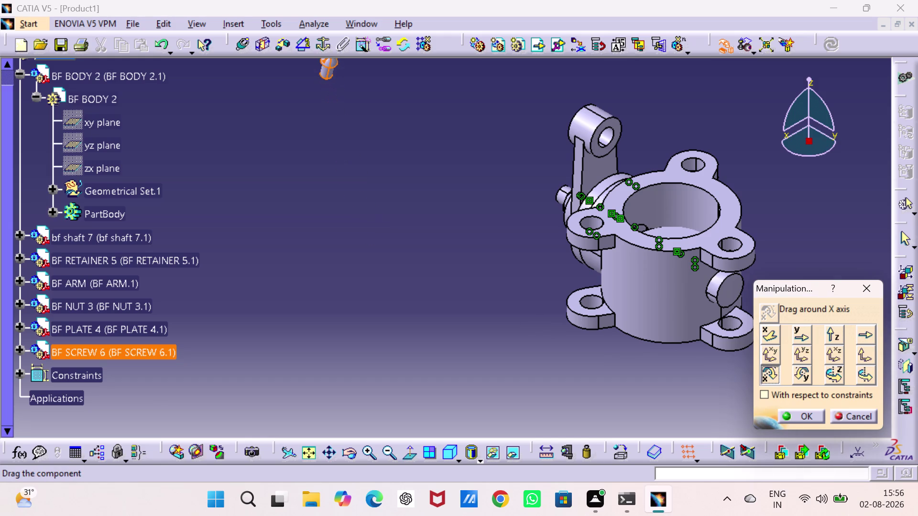
drag(467, 109, 472, 139)
scroll(down, 3)
middle_drag(499, 128, 485, 260)
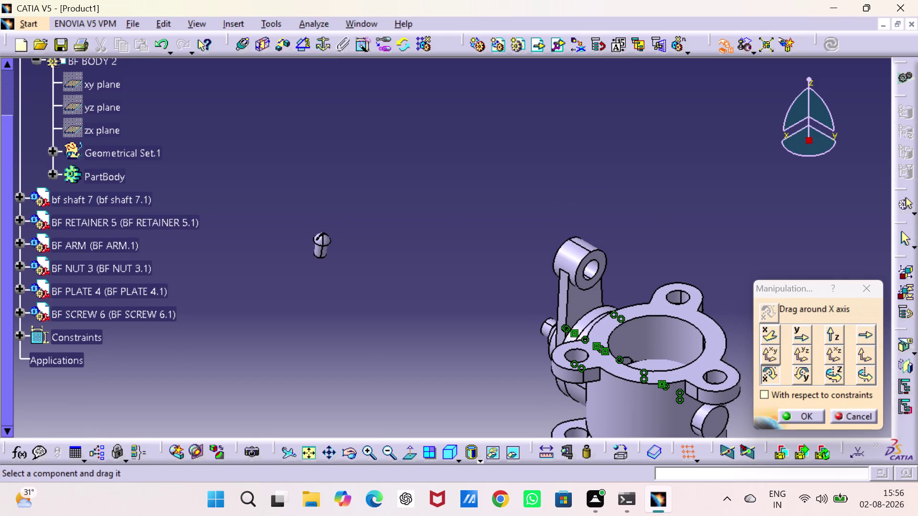
drag(320, 238, 389, 177)
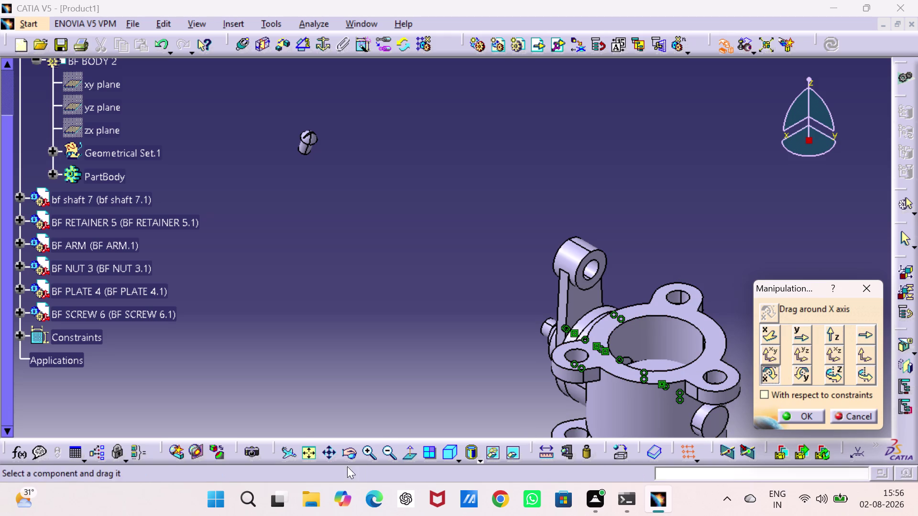
click(310, 453)
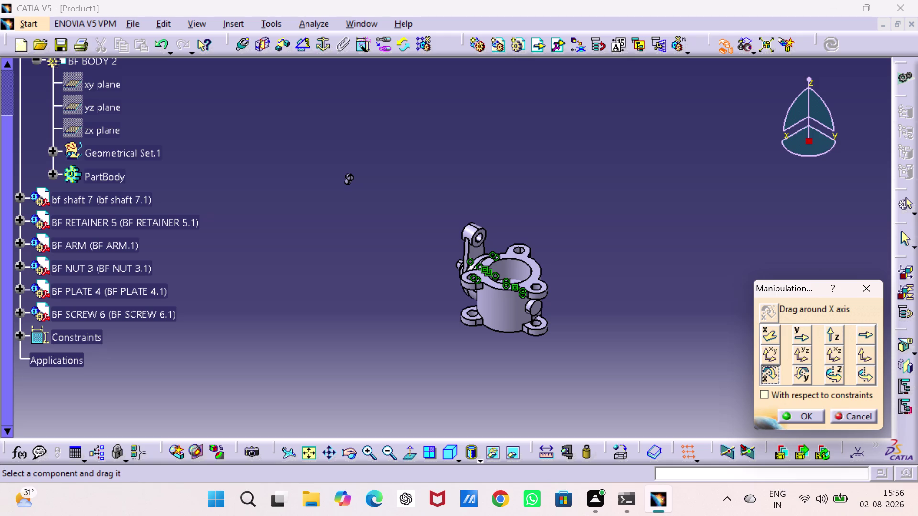
Keep rotating the screw about X until it floats above the body.
drag(356, 171, 432, 134)
drag(349, 179, 357, 166)
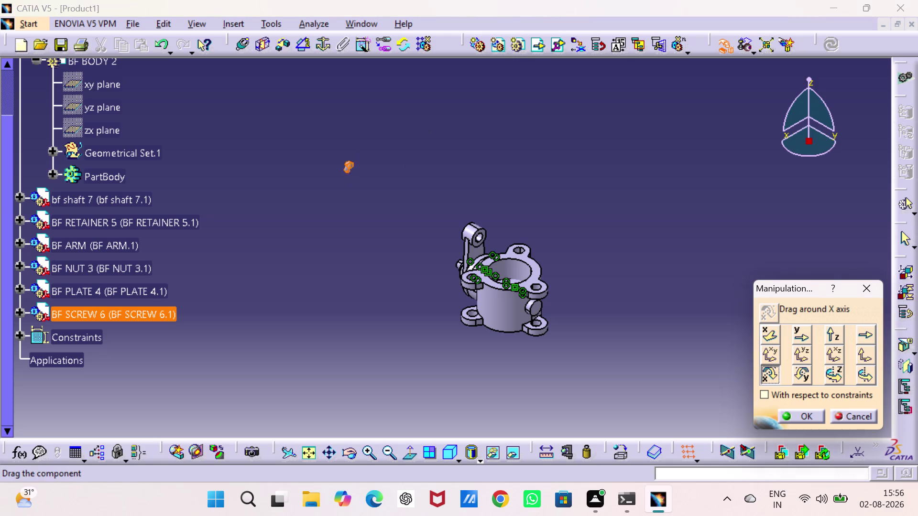
drag(357, 165, 547, 157)
drag(547, 157, 540, 154)
middle_drag(543, 140, 538, 223)
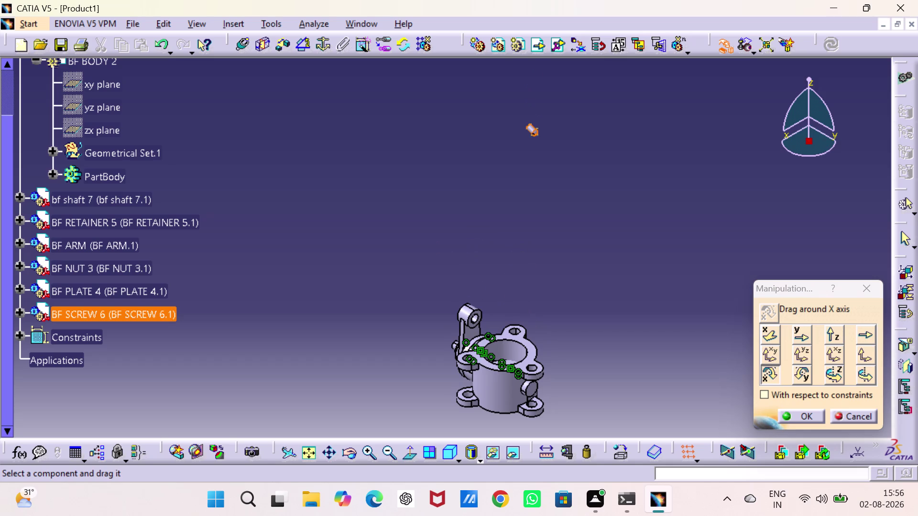
drag(529, 128, 502, 101)
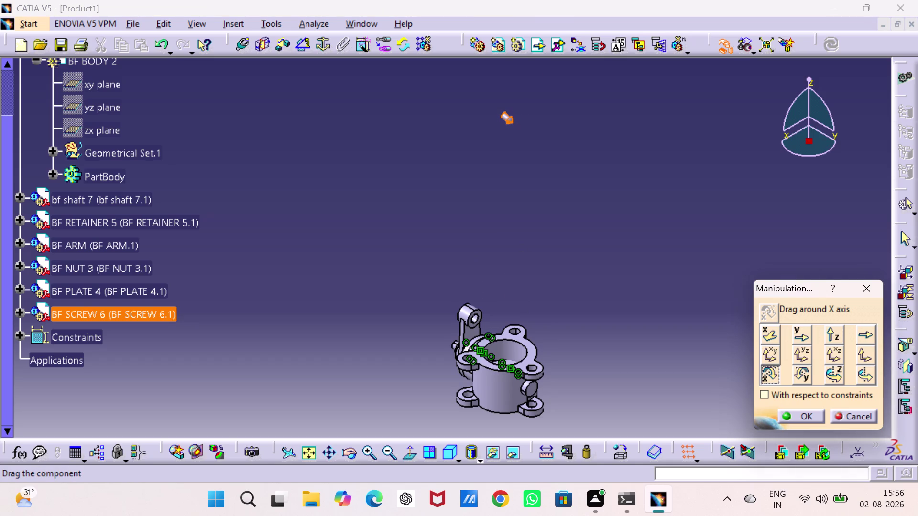
drag(501, 101, 494, 97)
click(581, 204)
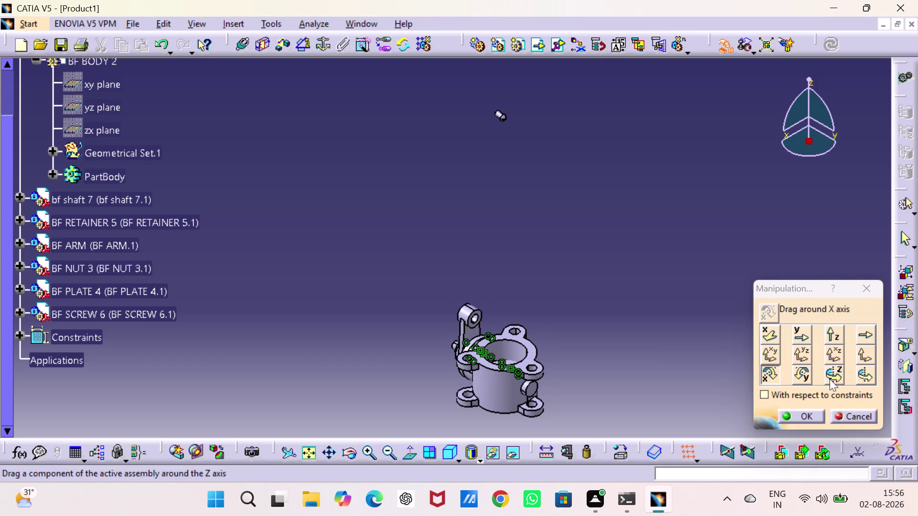
Rotate BF SCREW 6 about the Y axis.
click(804, 377)
drag(502, 119, 554, 334)
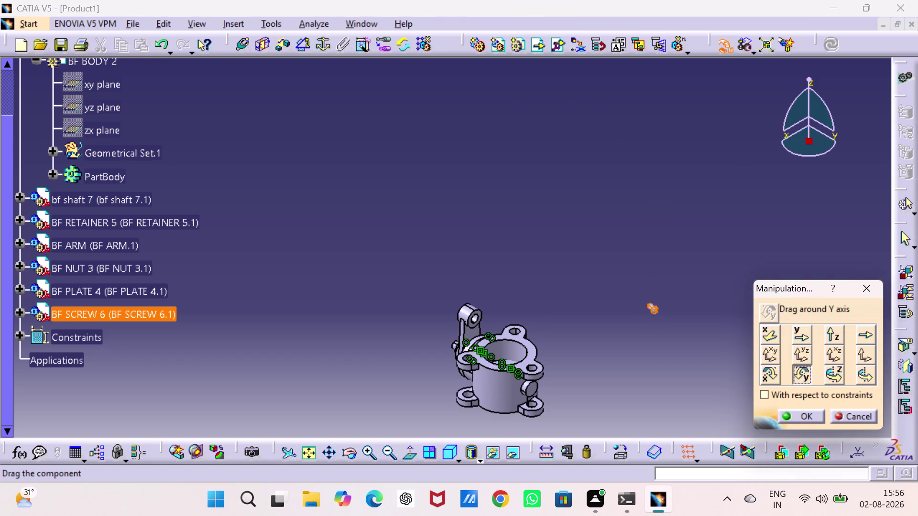
drag(554, 335, 556, 382)
drag(556, 382, 558, 385)
click(576, 339)
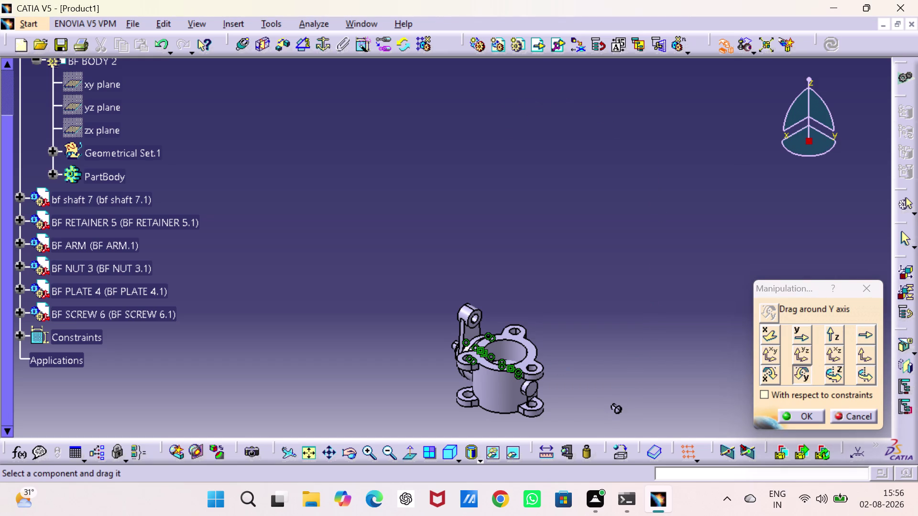
Rotate BF SCREW 6 about the Z axis.
middle_drag(639, 344, 641, 205)
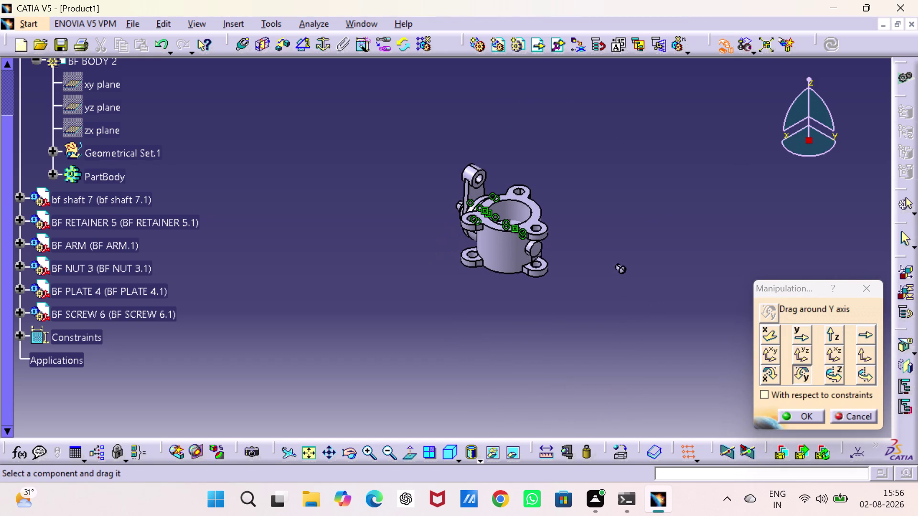
click(833, 371)
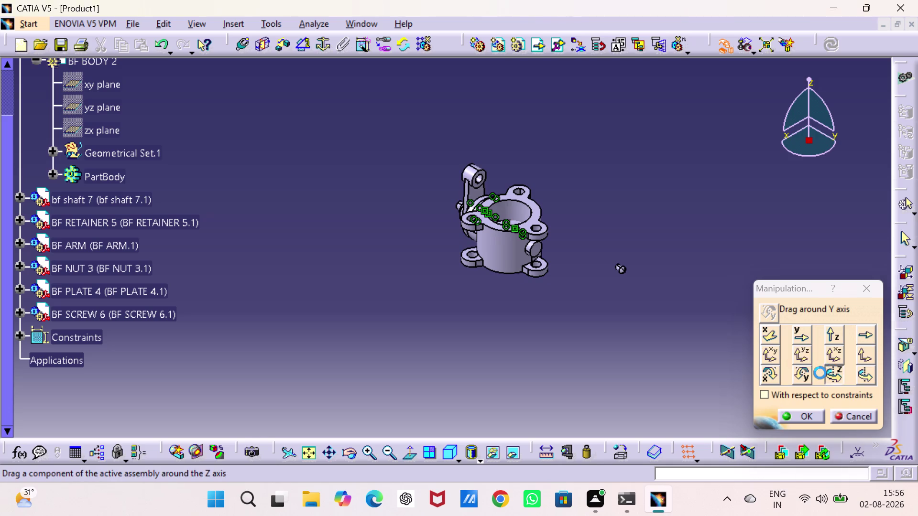
drag(620, 270, 380, 255)
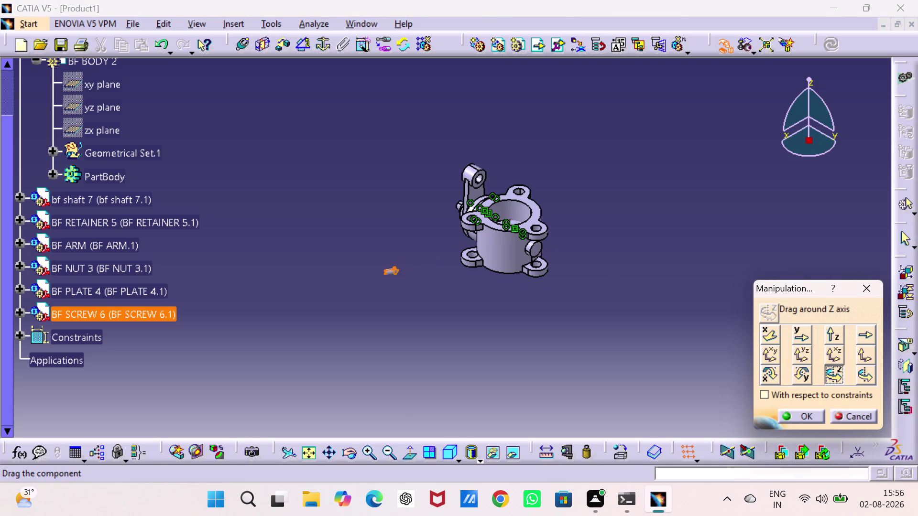
drag(381, 255, 360, 381)
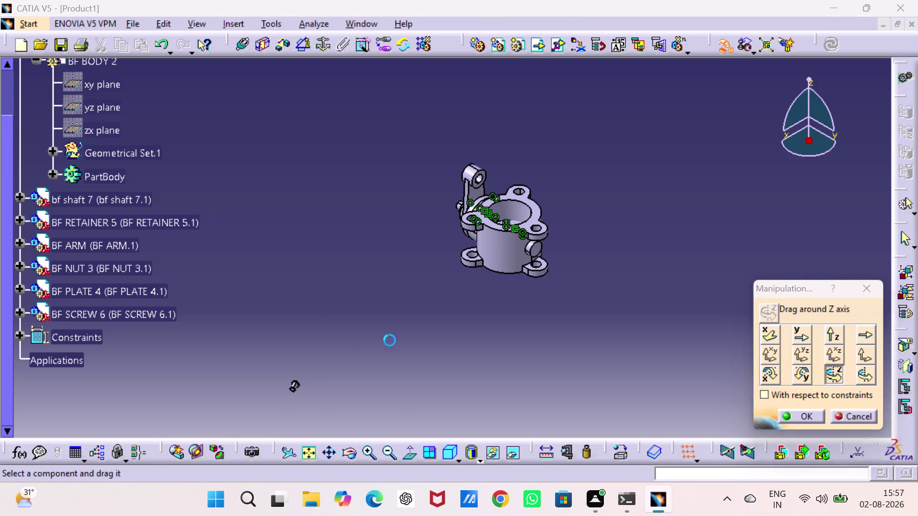
middle_drag(394, 319, 395, 169)
drag(297, 238, 350, 335)
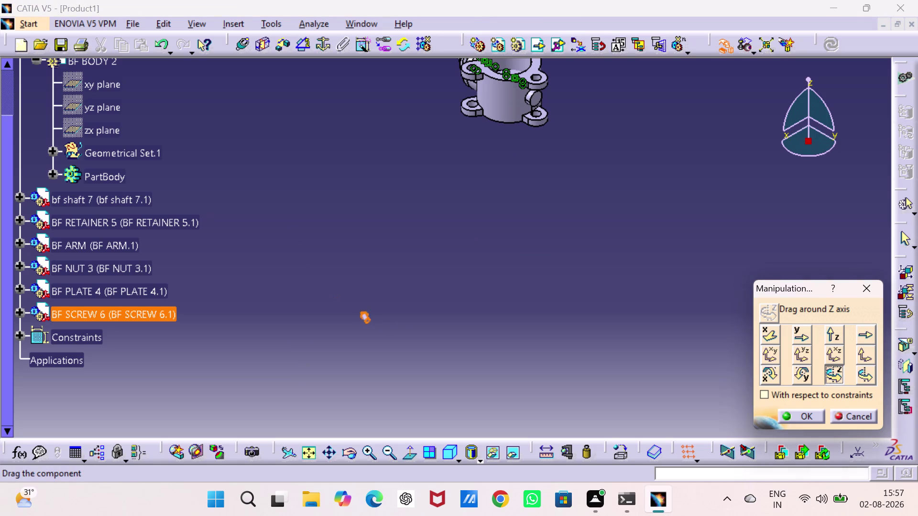
drag(350, 334, 480, 363)
drag(480, 364, 502, 372)
click(548, 323)
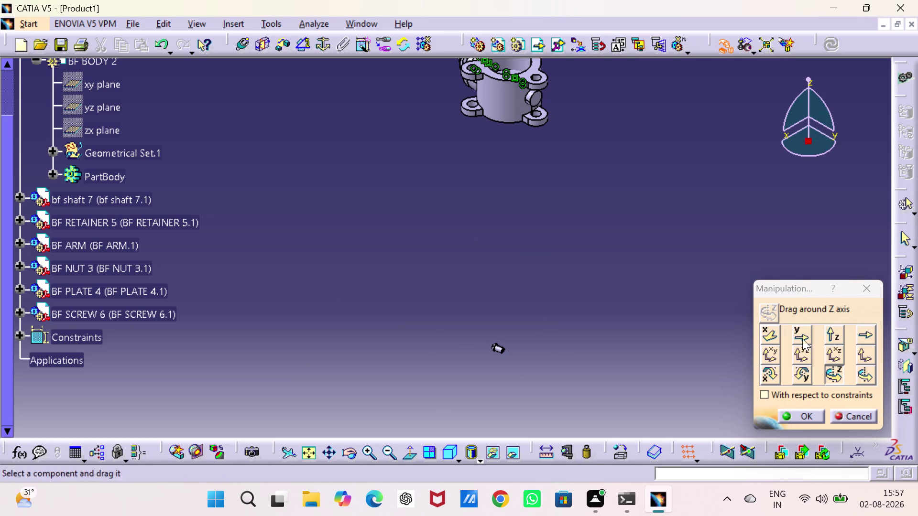
Drag the screw along the Y axis toward the valve body.
drag(803, 333, 794, 335)
drag(504, 350, 493, 339)
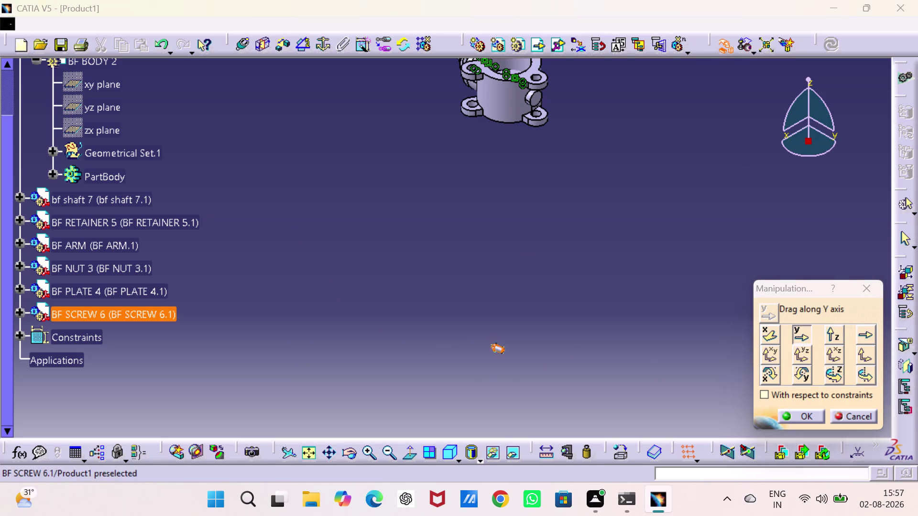
drag(493, 339, 281, 145)
middle_drag(310, 169, 339, 362)
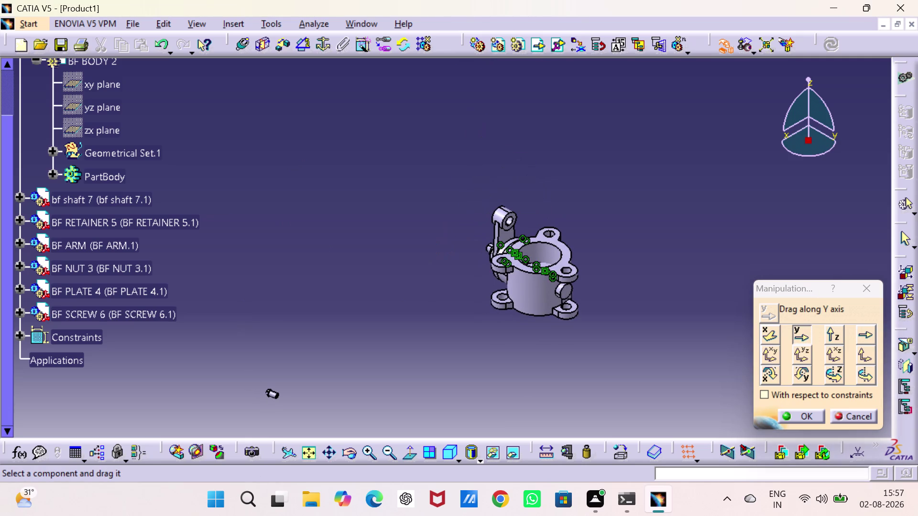
drag(273, 395, 239, 358)
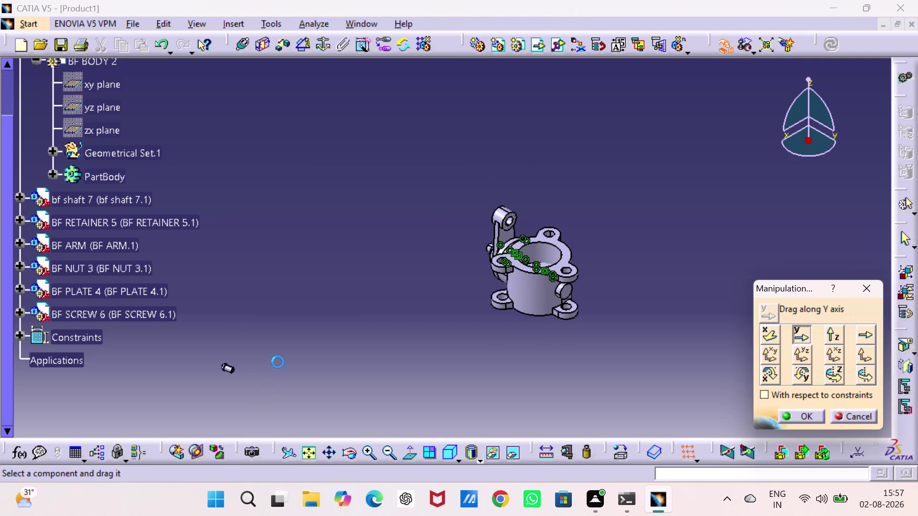
click(283, 362)
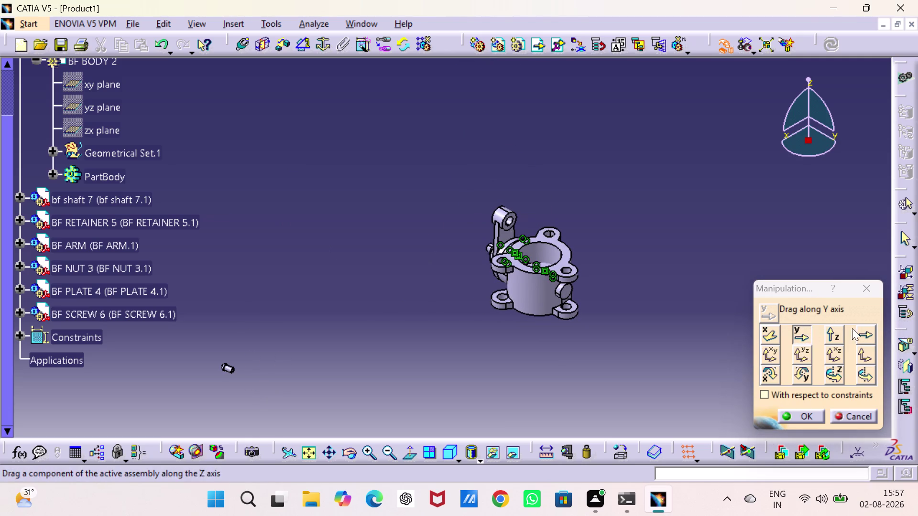
Drag the screw along the X axis toward the valve body.
drag(770, 330, 761, 336)
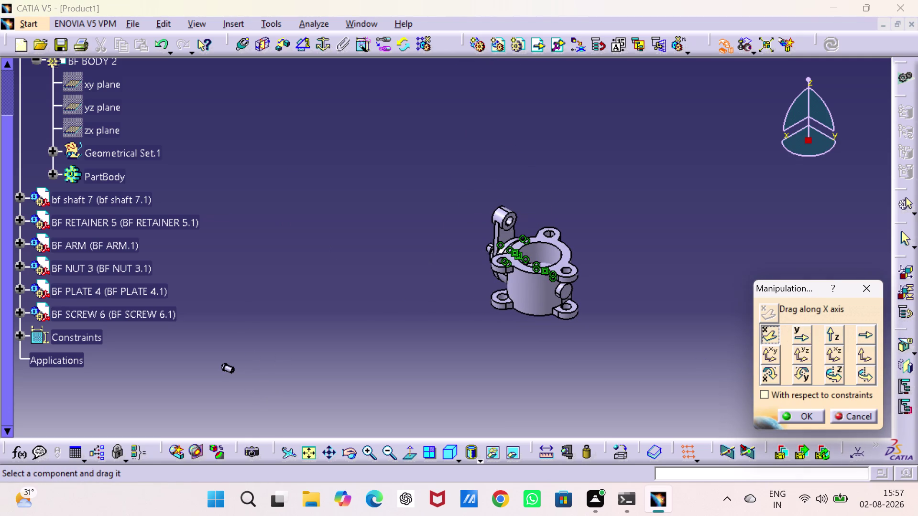
drag(228, 373, 451, 267)
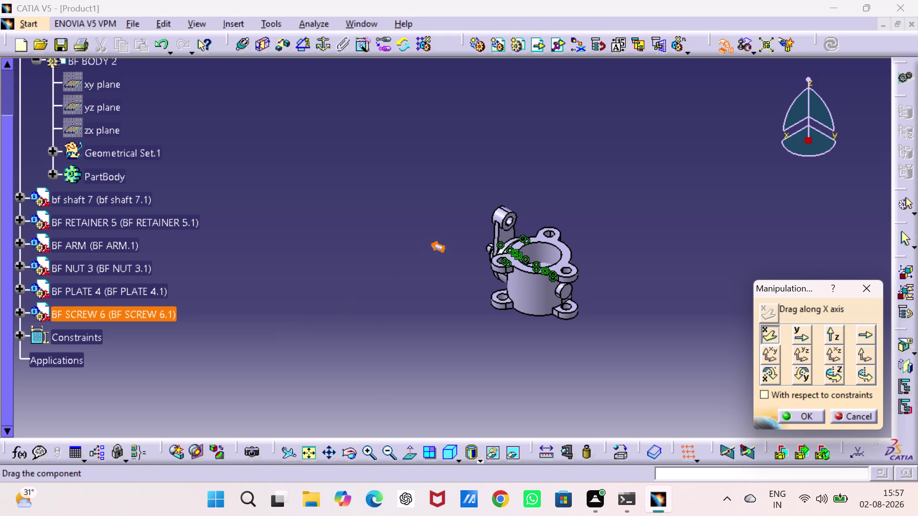
drag(451, 267, 459, 259)
click(397, 383)
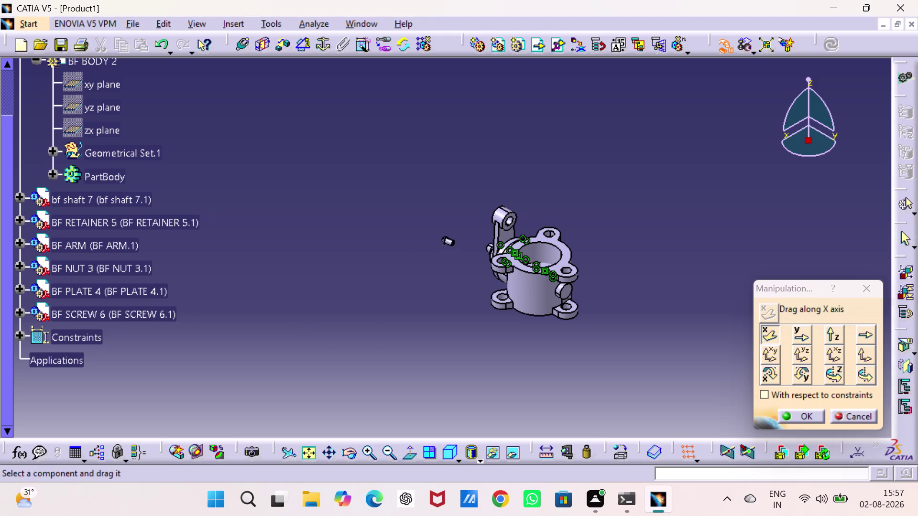
Zoom in, then slide the screw along X and Y beside the arm's shaft end and accept.
click(307, 446)
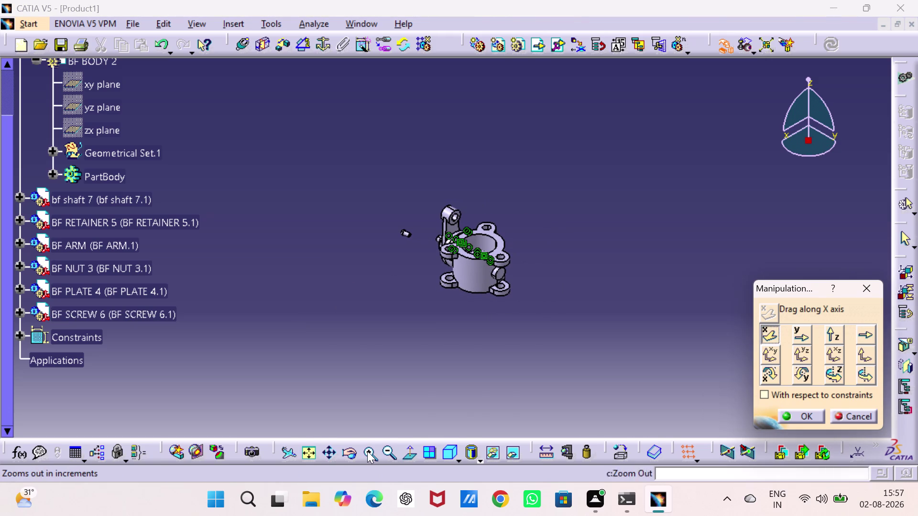
click(450, 451)
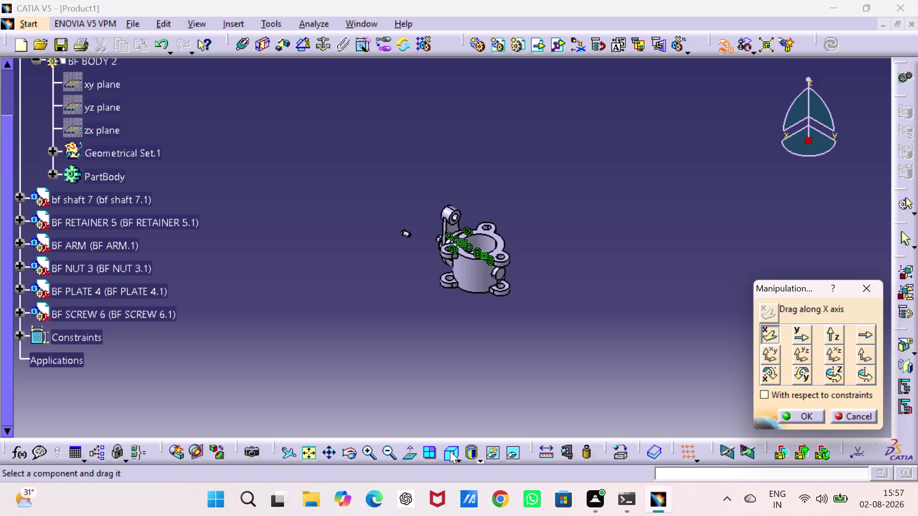
double_click(450, 451)
triple_click(366, 449)
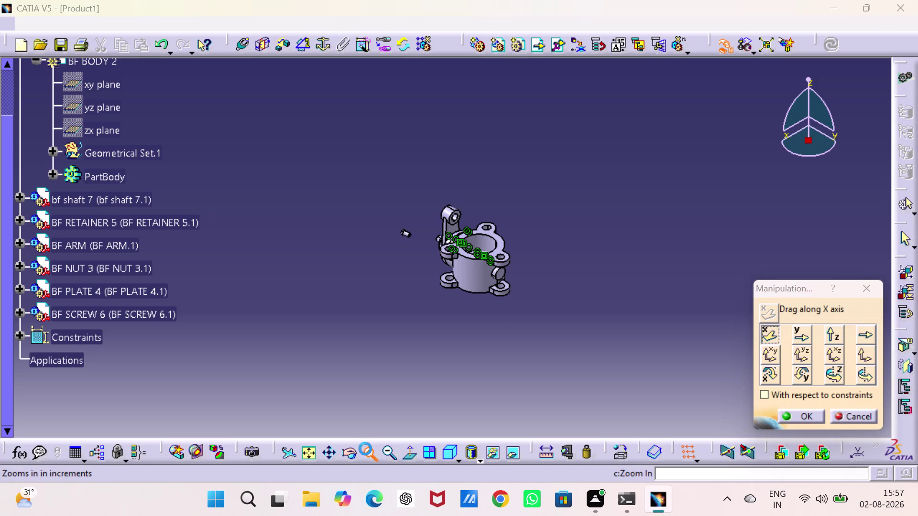
triple_click(365, 449)
triple_click(365, 449)
triple_click(365, 449)
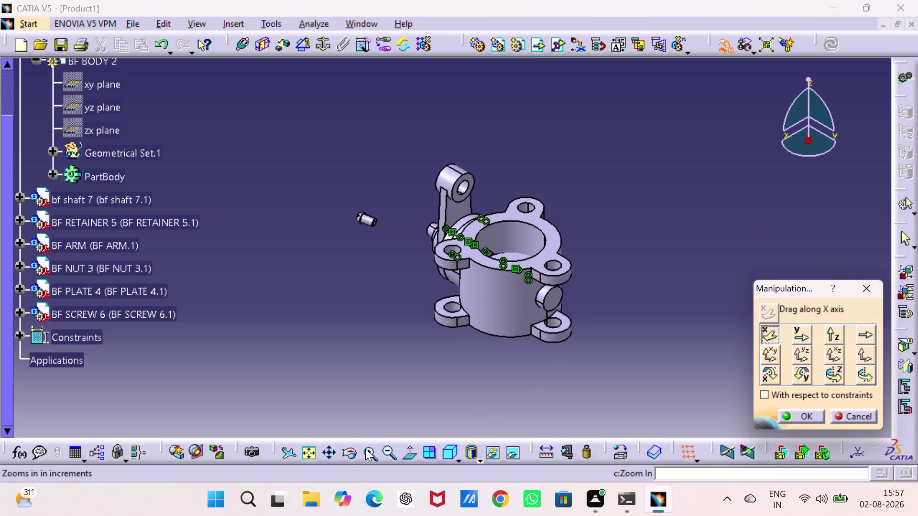
triple_click(365, 450)
triple_click(365, 449)
triple_click(365, 449)
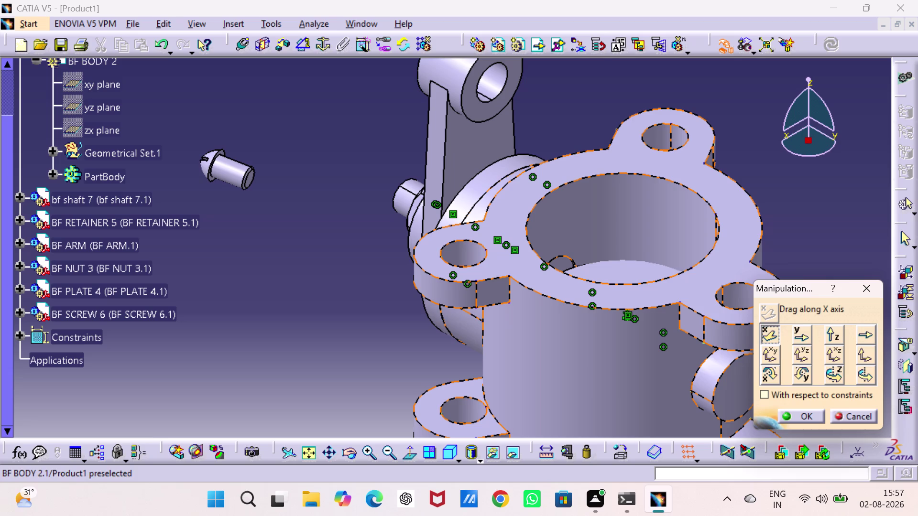
drag(806, 332, 784, 335)
drag(234, 175, 245, 181)
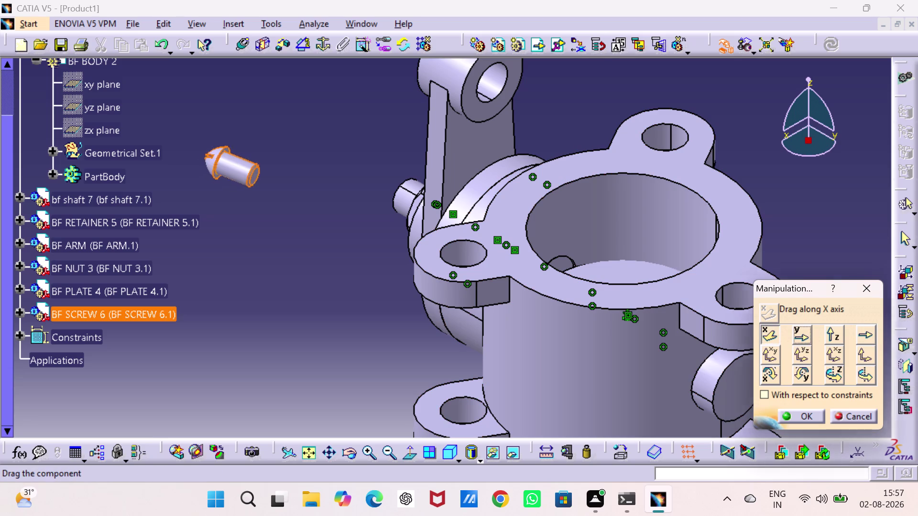
drag(245, 180, 286, 235)
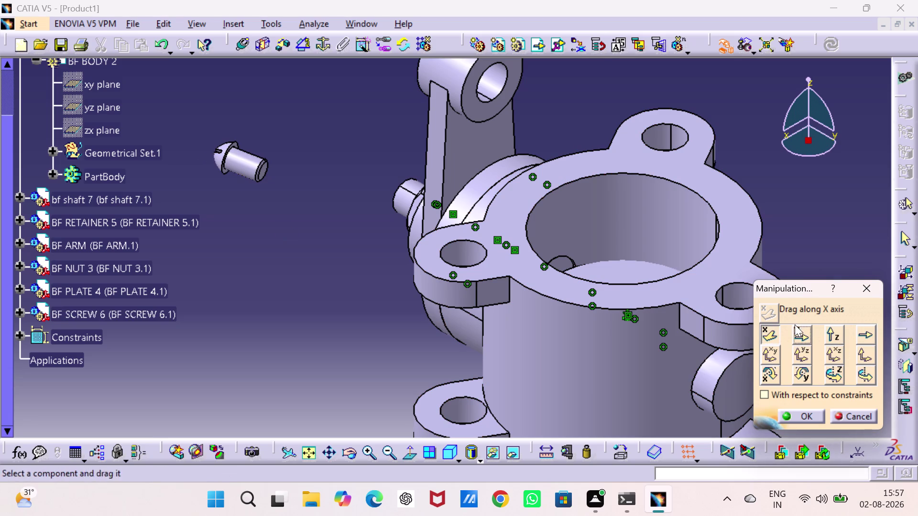
click(797, 334)
drag(251, 160, 278, 201)
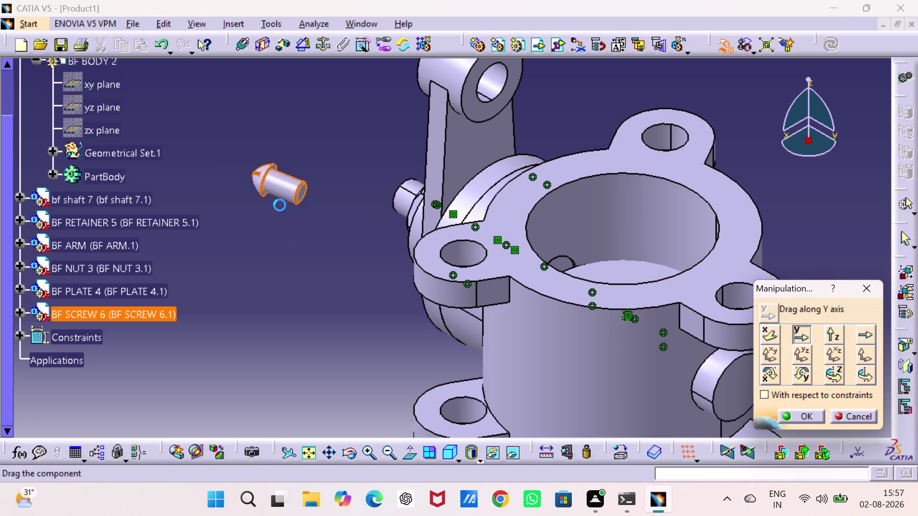
drag(278, 202, 339, 285)
drag(363, 299, 374, 305)
click(796, 415)
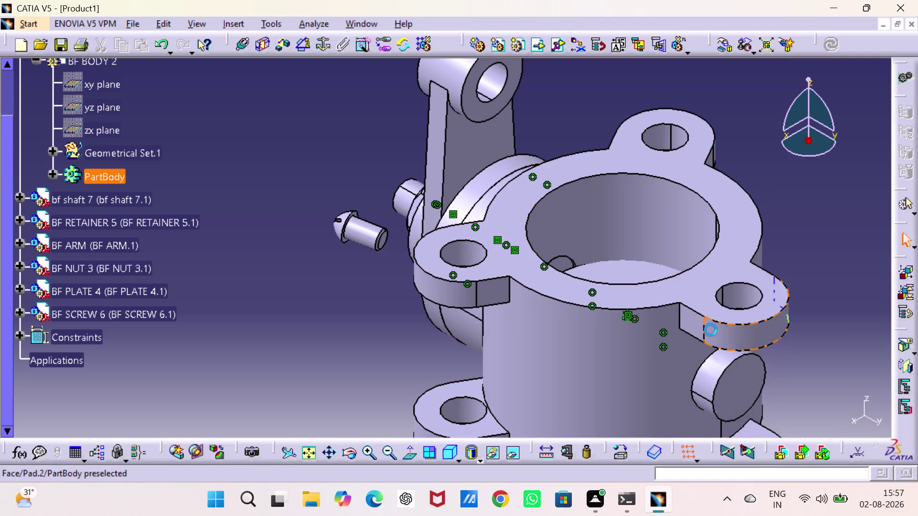
Turn the view toward the arm side and move the screw further along Y.
middle_drag(570, 259, 626, 332)
drag(569, 260, 625, 332)
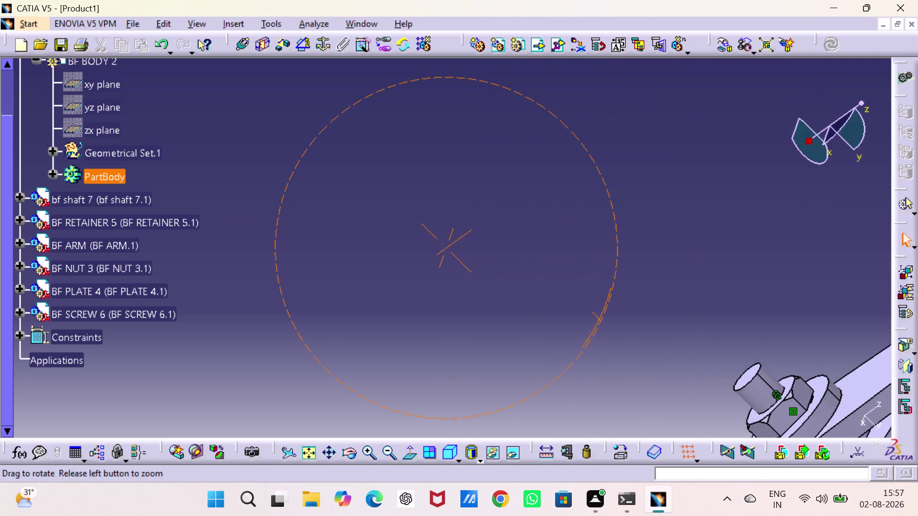
middle_drag(626, 331, 598, 251)
drag(626, 332, 598, 251)
scroll(down, 3)
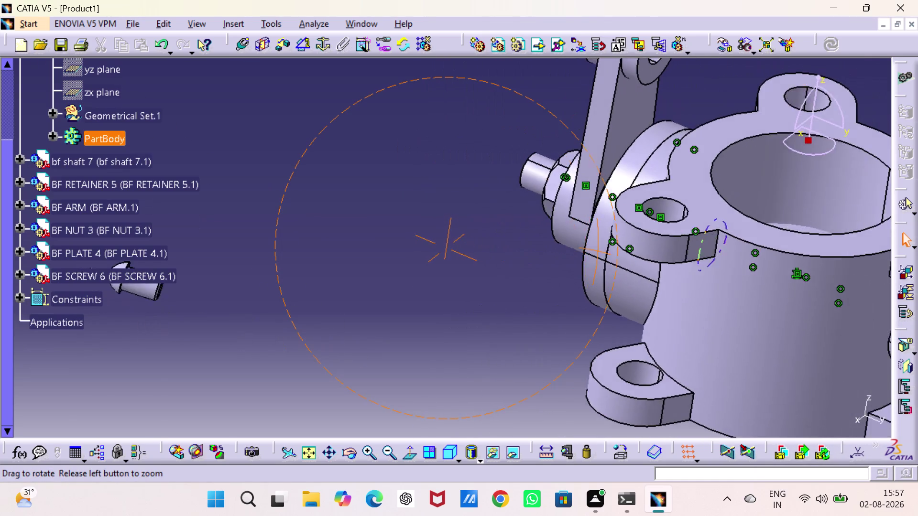
middle_drag(598, 251, 593, 259)
drag(598, 251, 582, 264)
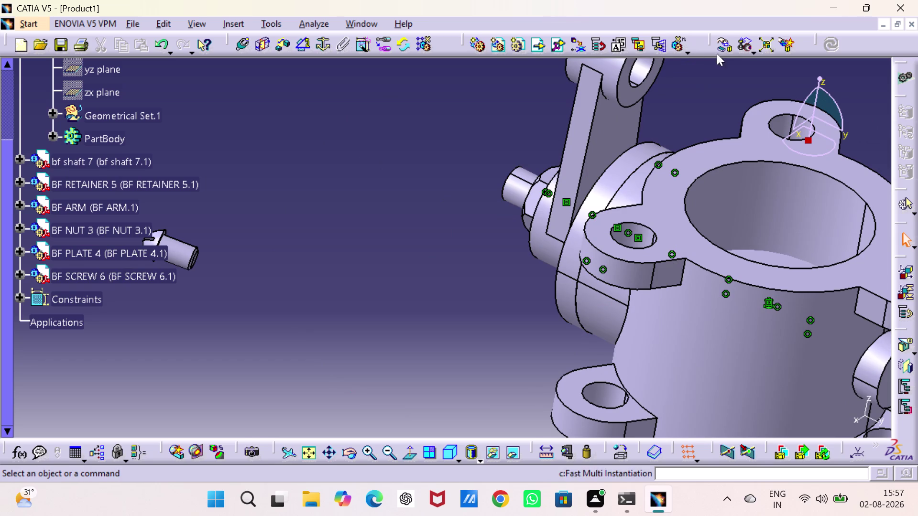
click(727, 51)
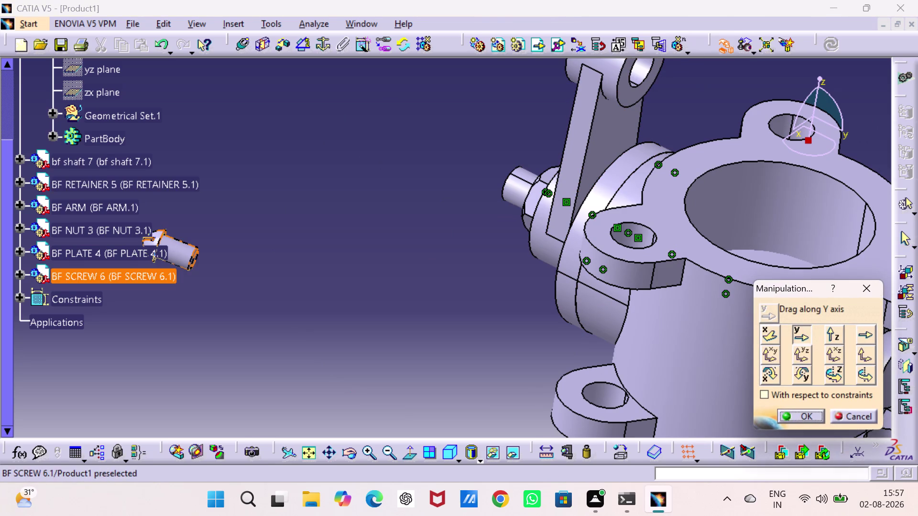
drag(187, 249, 366, 448)
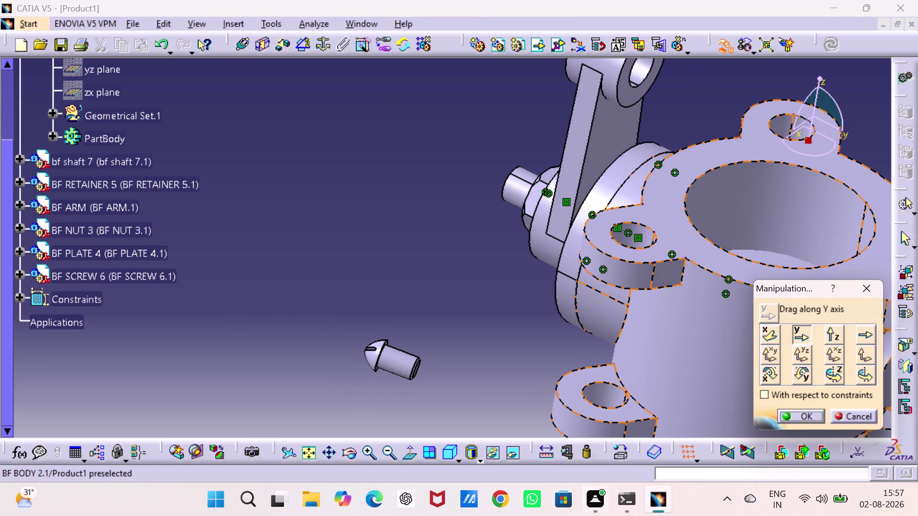
click(818, 417)
Orbit beneath the body to show the screw and flange, and start a Coincidence Constraint.
middle_drag(702, 338, 694, 215)
middle_drag(629, 232, 678, 221)
drag(628, 232, 678, 221)
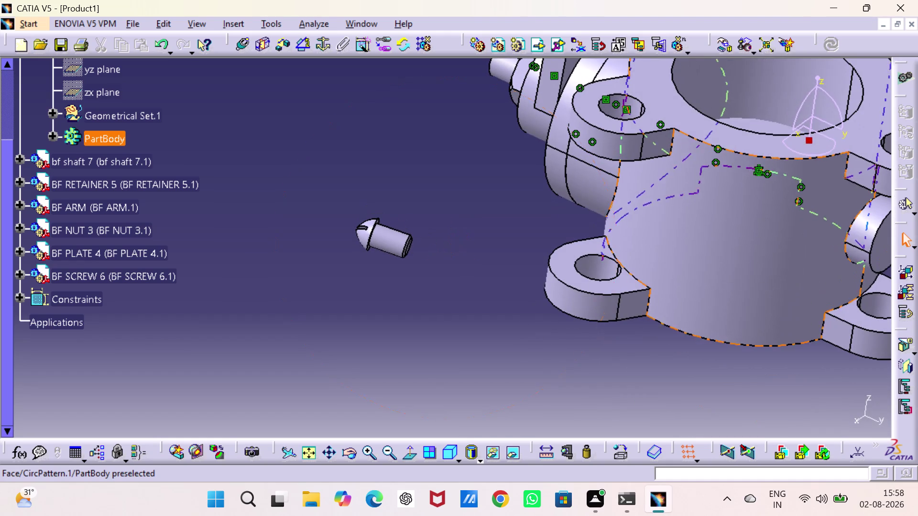
drag(678, 221, 678, 222)
middle_drag(468, 199, 559, 185)
drag(468, 199, 560, 185)
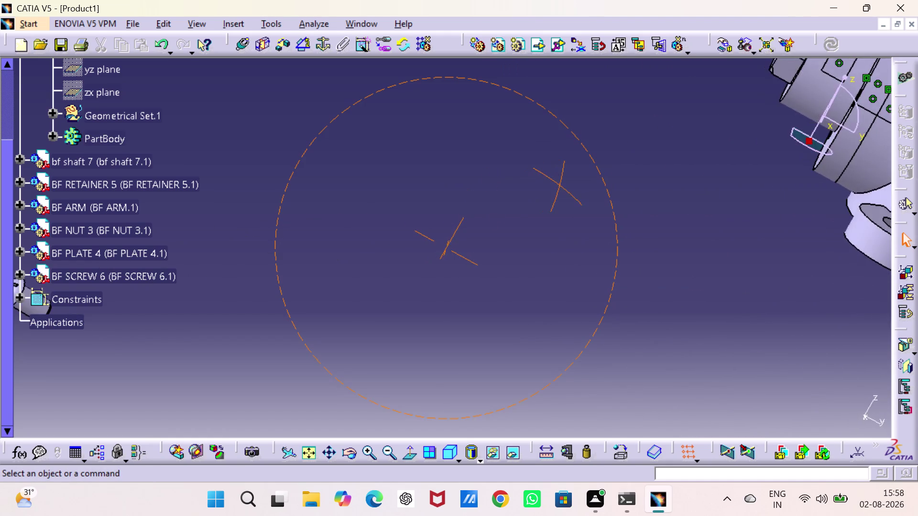
middle_drag(560, 185, 497, 175)
drag(560, 185, 497, 175)
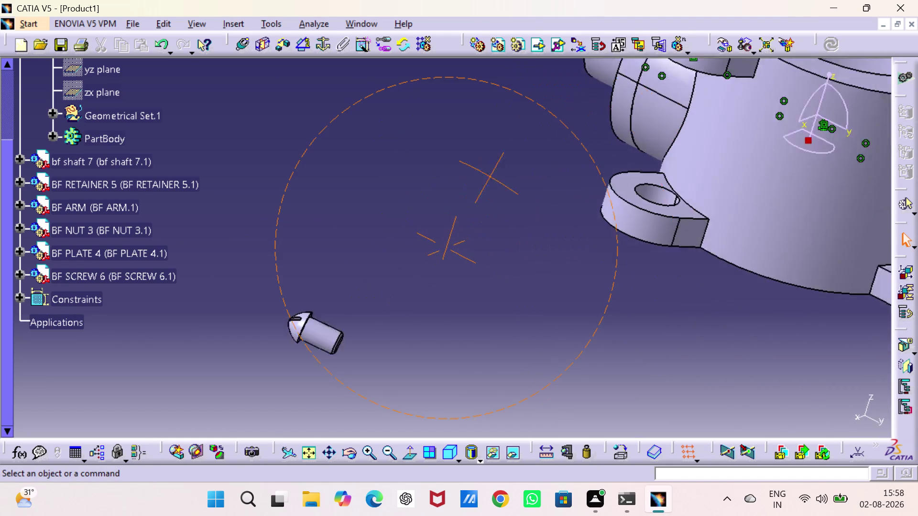
middle_drag(497, 175, 484, 177)
drag(498, 175, 484, 178)
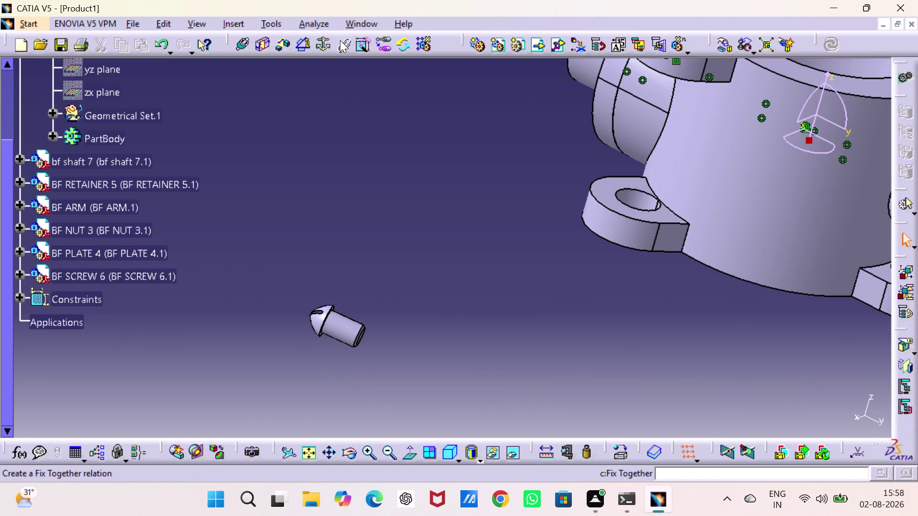
click(243, 46)
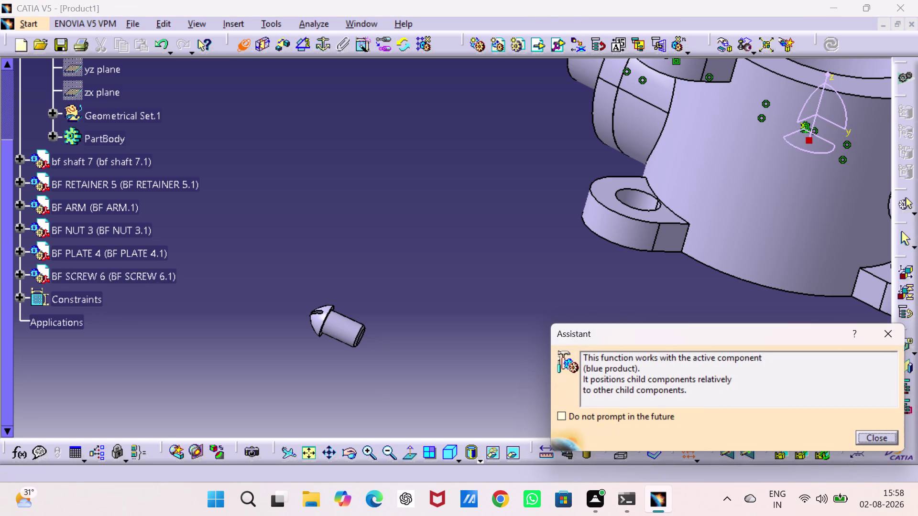
Make the screw's axis coincident with the small hole's axis beside the arm.
drag(345, 337, 346, 331)
middle_drag(385, 208, 414, 229)
drag(386, 208, 414, 229)
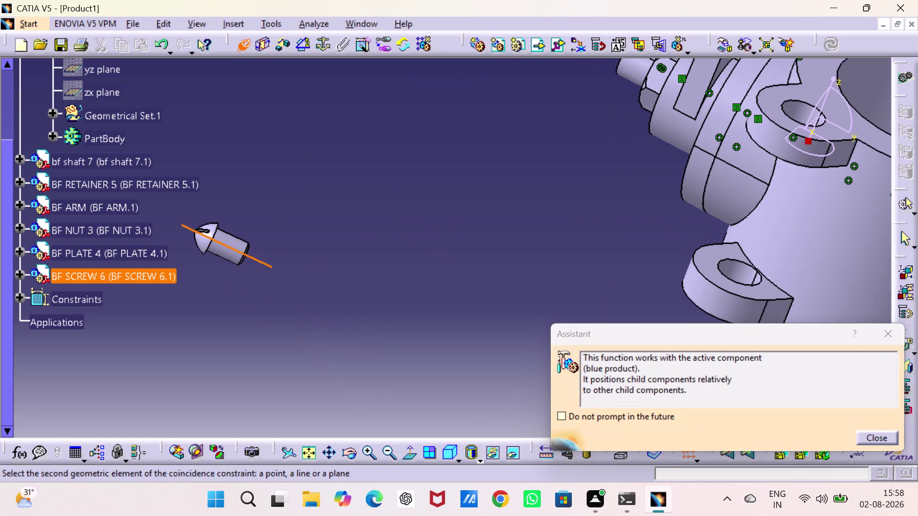
middle_drag(466, 186, 197, 250)
middle_drag(242, 227, 375, 317)
drag(243, 226, 376, 317)
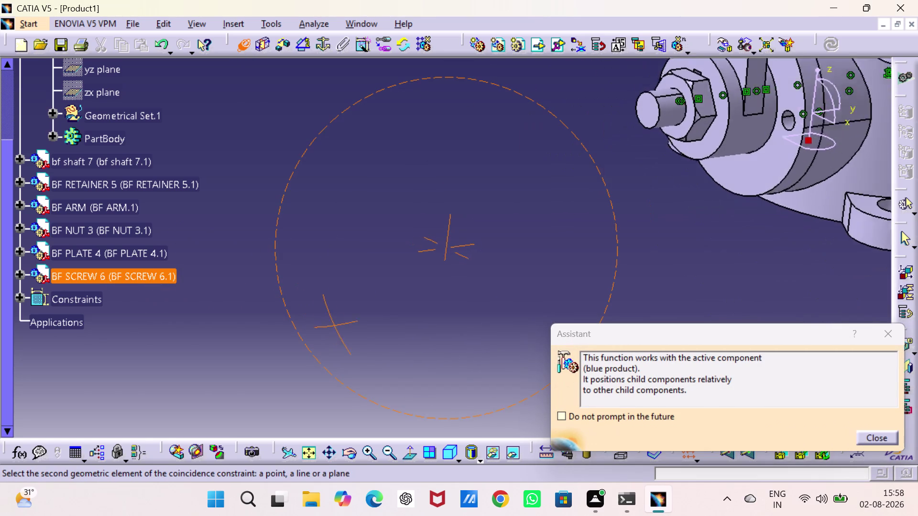
middle_drag(375, 317, 380, 317)
drag(375, 317, 377, 317)
middle_drag(550, 166, 362, 289)
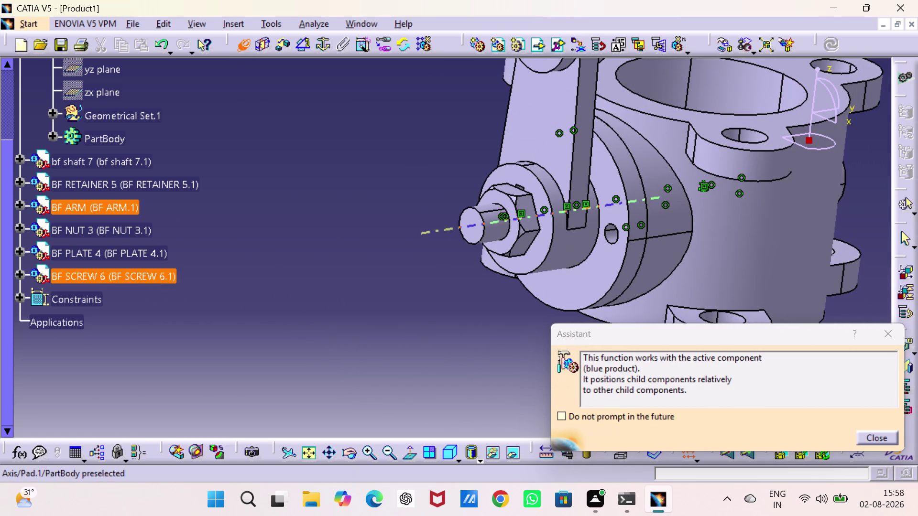
click(613, 239)
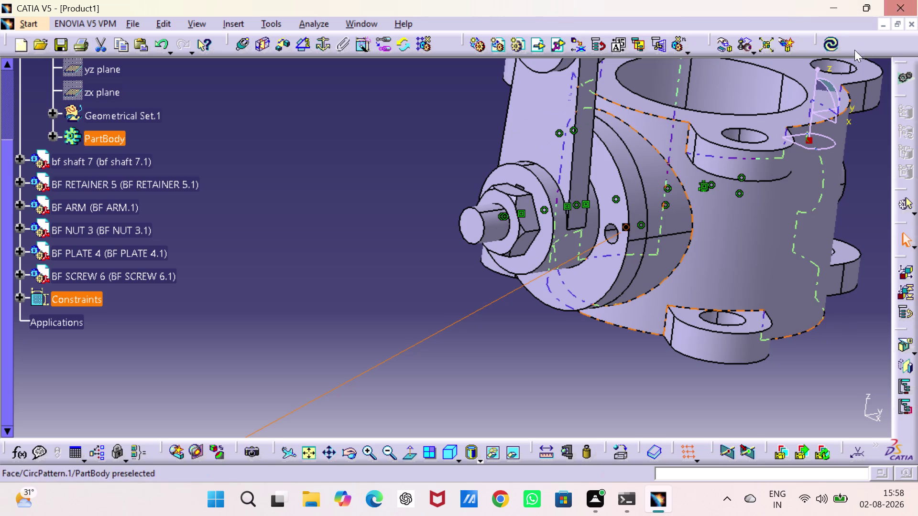
click(830, 47)
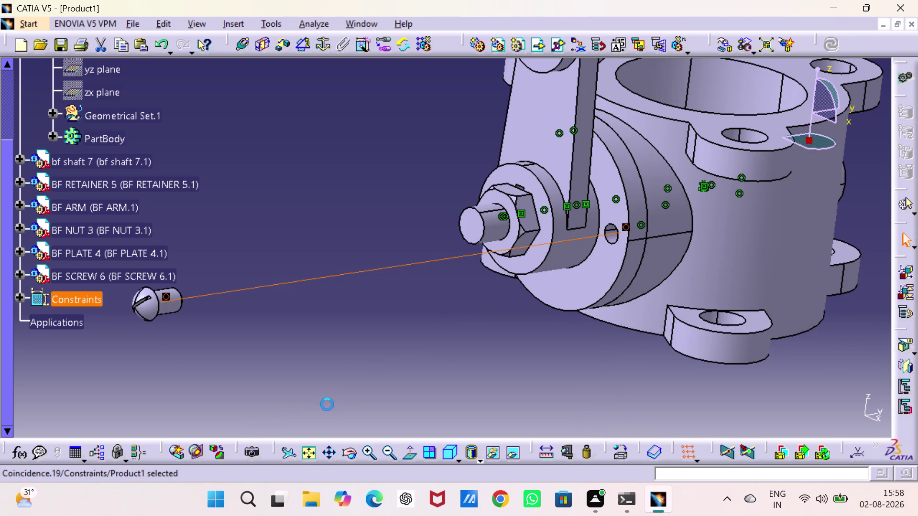
click(436, 346)
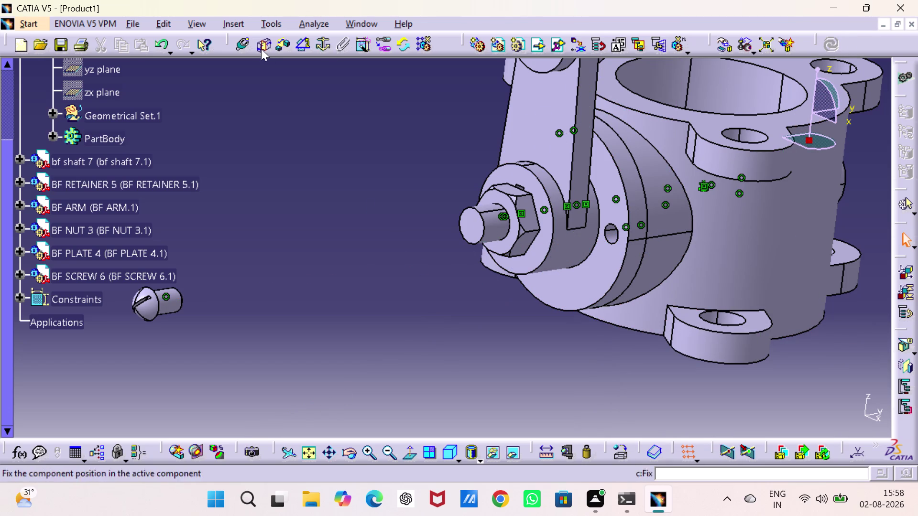
click(261, 49)
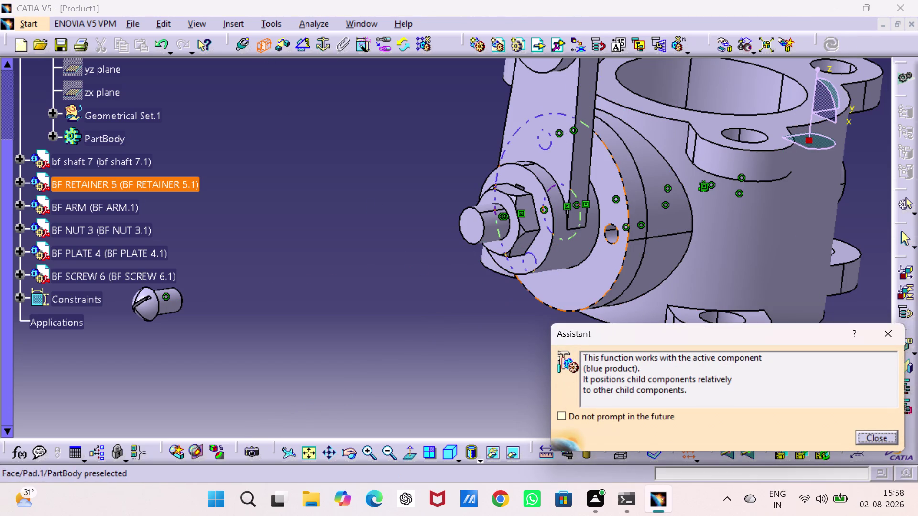
Pick the retainer face and orbit around the screw to expose its head face.
click(600, 268)
middle_drag(277, 273, 470, 222)
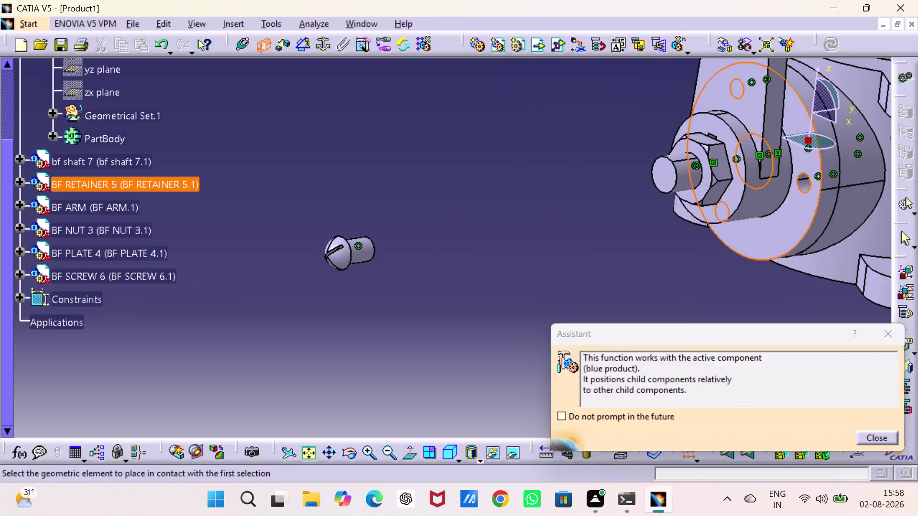
middle_drag(472, 223, 377, 235)
drag(472, 222, 374, 235)
middle_drag(209, 294, 583, 271)
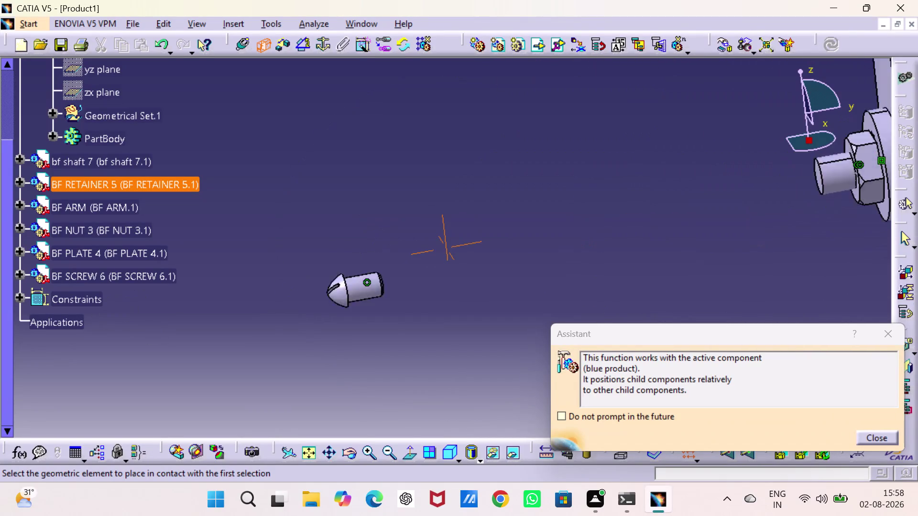
middle_drag(583, 271, 637, 261)
middle_drag(498, 273, 435, 297)
drag(496, 274, 432, 297)
middle_drag(315, 320, 525, 262)
scroll(down, 3)
drag(460, 297, 423, 273)
middle_drag(459, 297, 426, 274)
middle_drag(429, 285, 372, 303)
drag(428, 285, 371, 298)
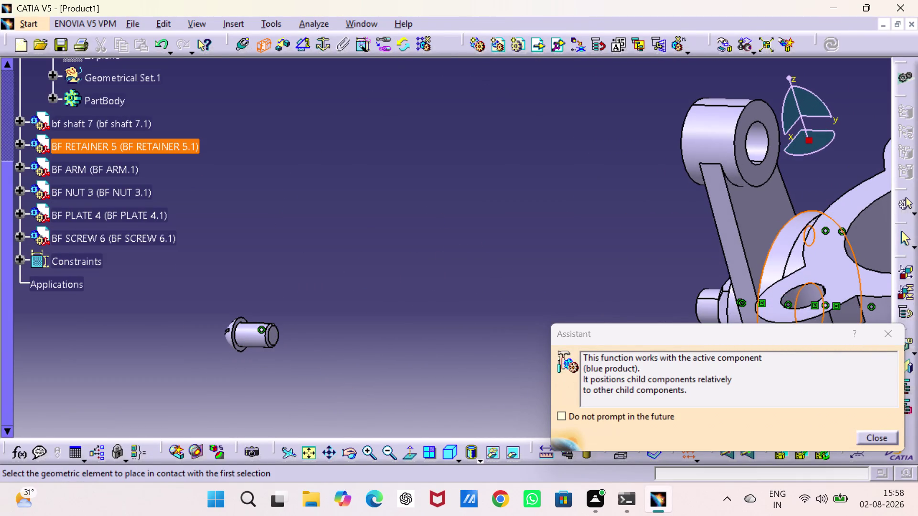
middle_drag(238, 348, 225, 296)
drag(238, 349, 224, 294)
middle_drag(223, 281, 273, 299)
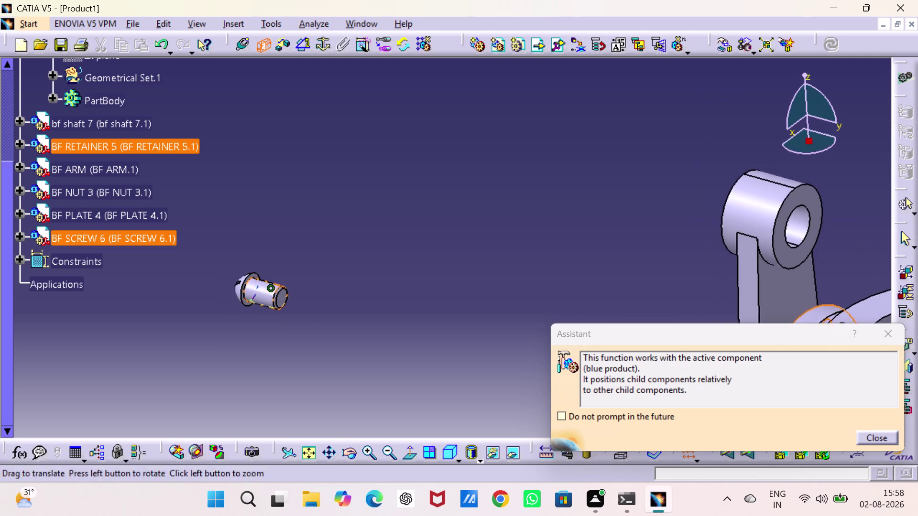
middle_drag(272, 299, 366, 345)
middle_drag(372, 370, 348, 317)
drag(372, 369, 349, 317)
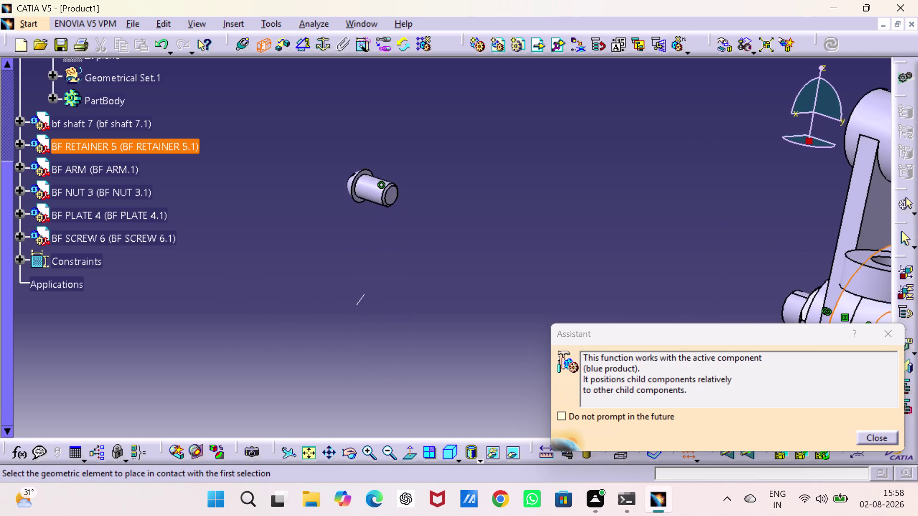
middle_drag(349, 317, 348, 311)
drag(348, 317, 348, 305)
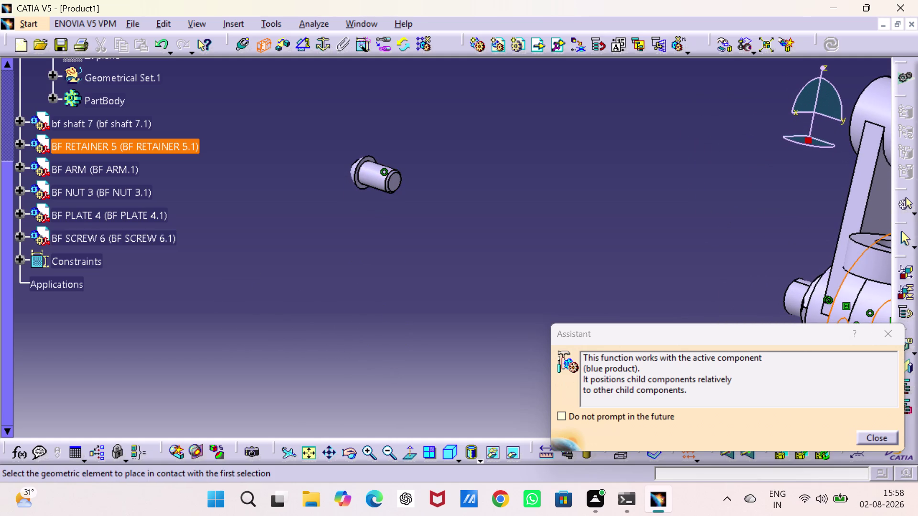
Create a Contact Constraint between the retainer face and its mating face.
click(366, 440)
click(367, 449)
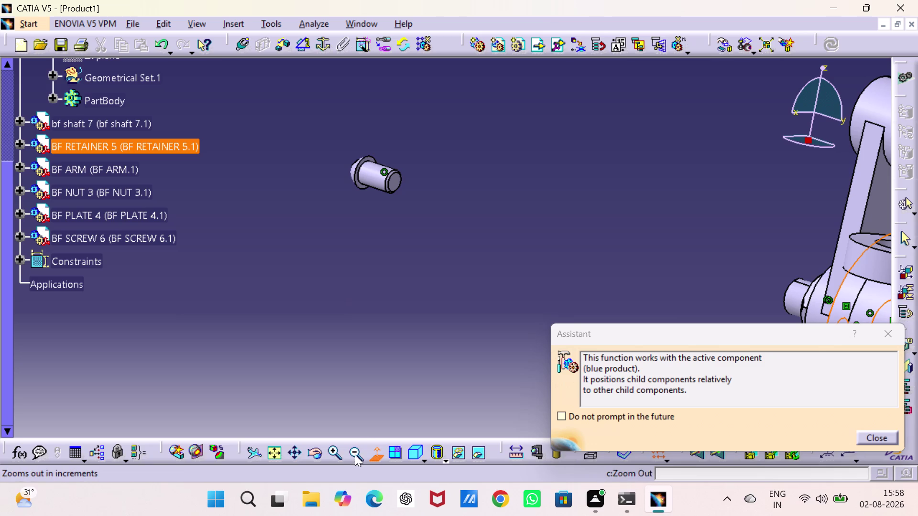
click(332, 453)
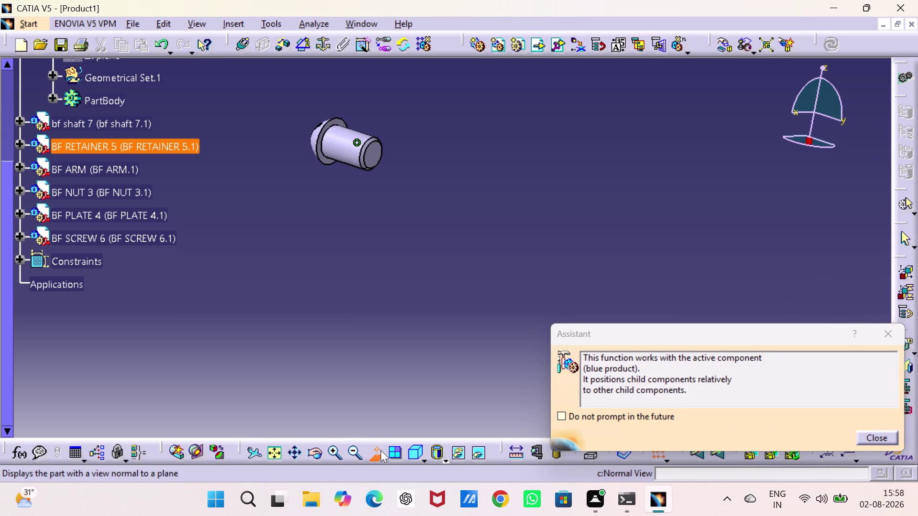
click(381, 451)
click(329, 450)
click(334, 451)
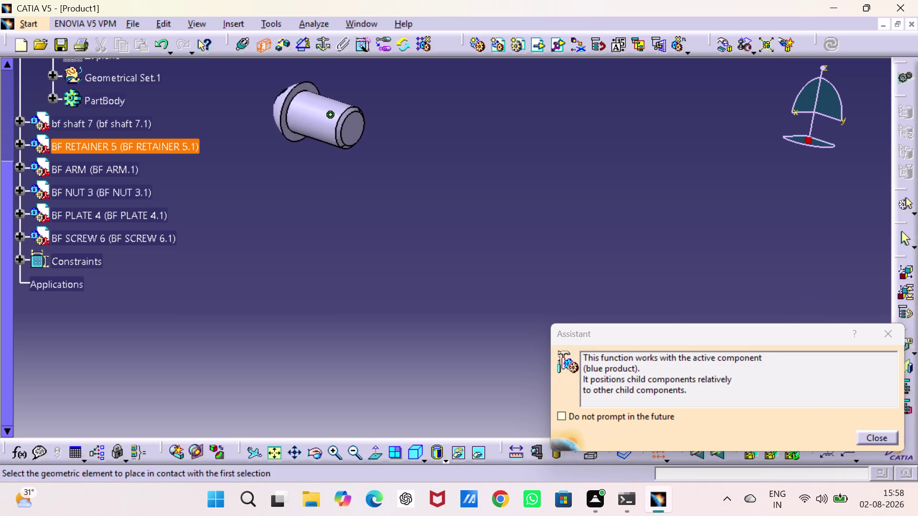
scroll(down, 3)
middle_drag(319, 217, 442, 369)
middle_drag(326, 195, 420, 342)
middle_click(388, 289)
drag(389, 289, 387, 289)
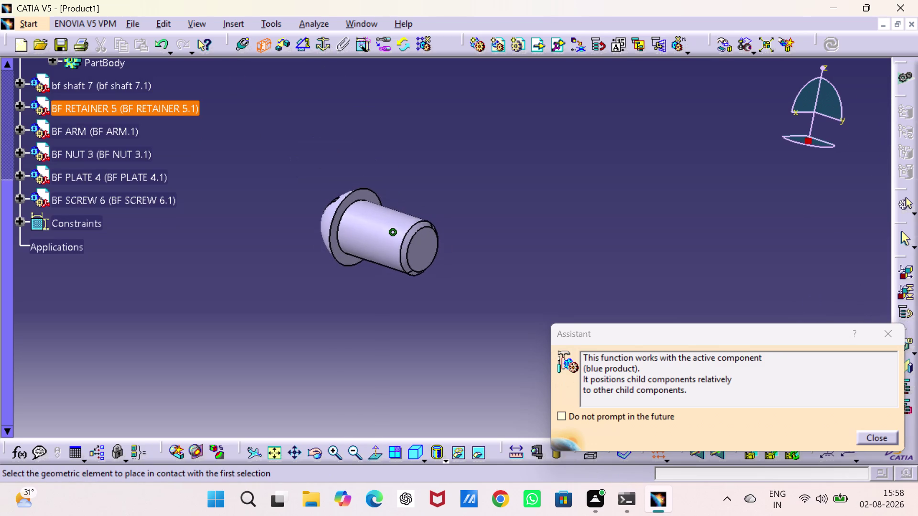
drag(387, 289, 389, 277)
scroll(down, 3)
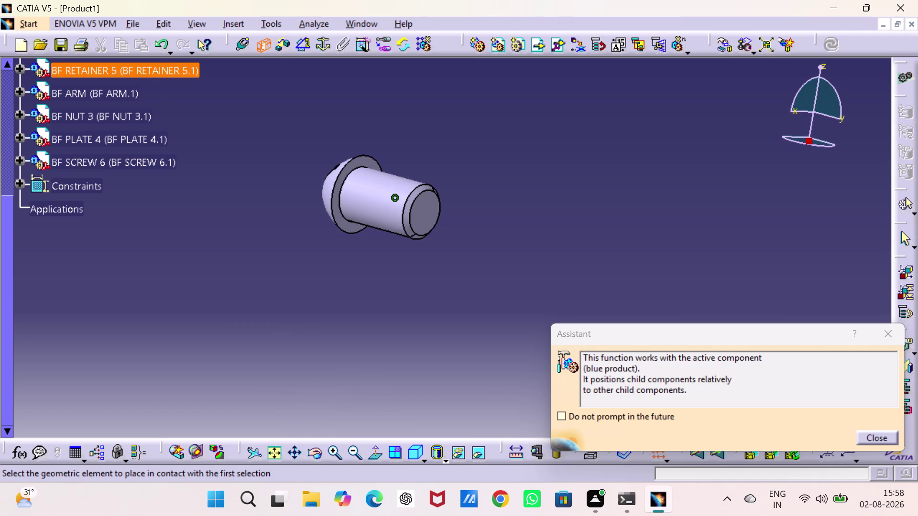
click(344, 224)
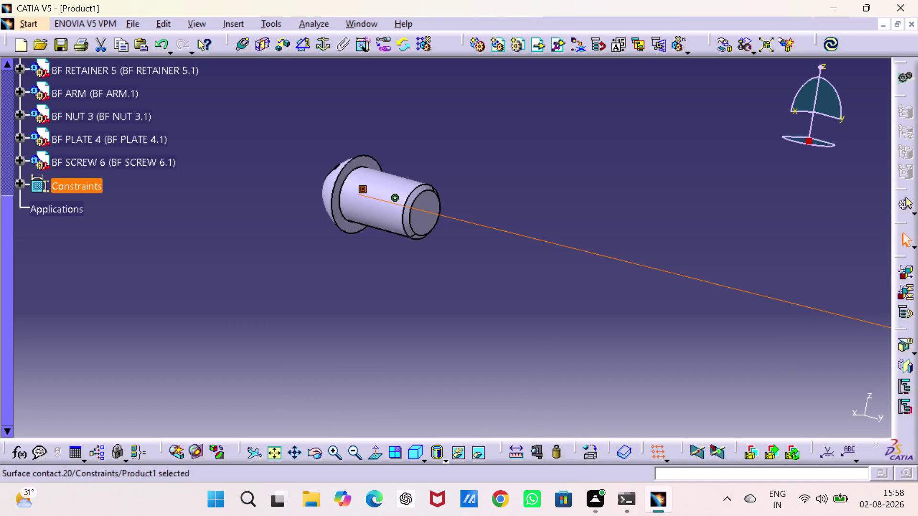
Update the assembly to apply the contact and view the model square-on.
click(831, 43)
click(780, 203)
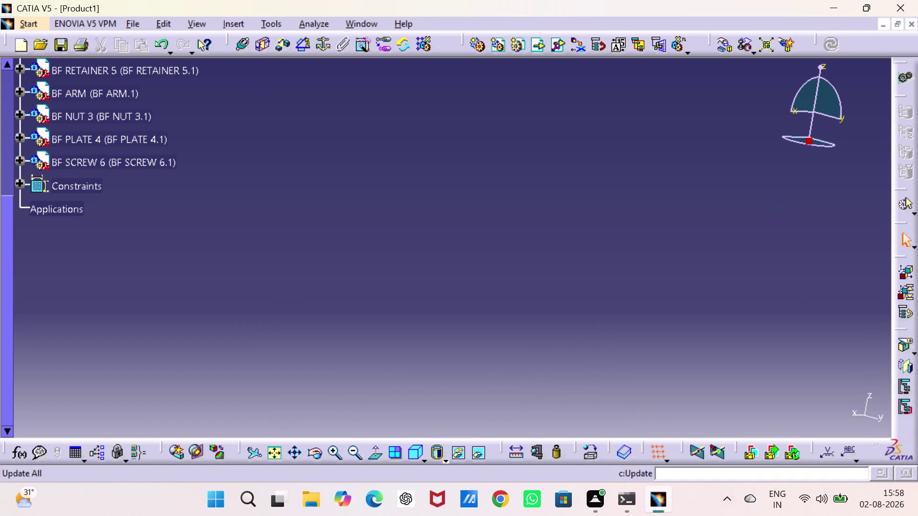
click(416, 448)
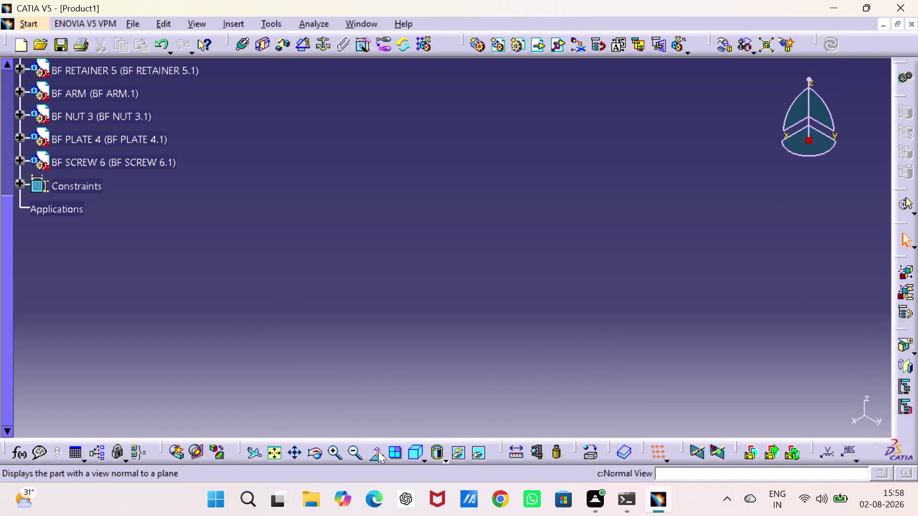
click(272, 449)
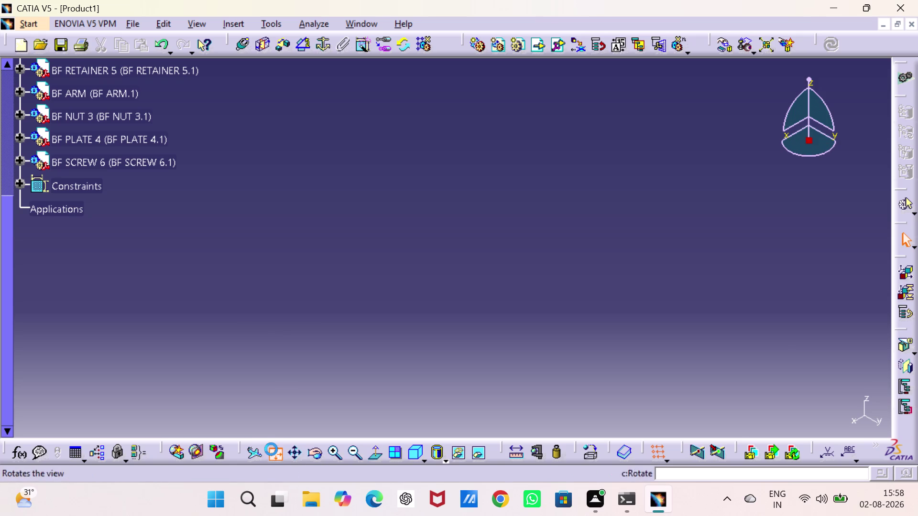
drag(268, 241, 320, 251)
middle_drag(362, 231, 448, 323)
drag(365, 233, 448, 323)
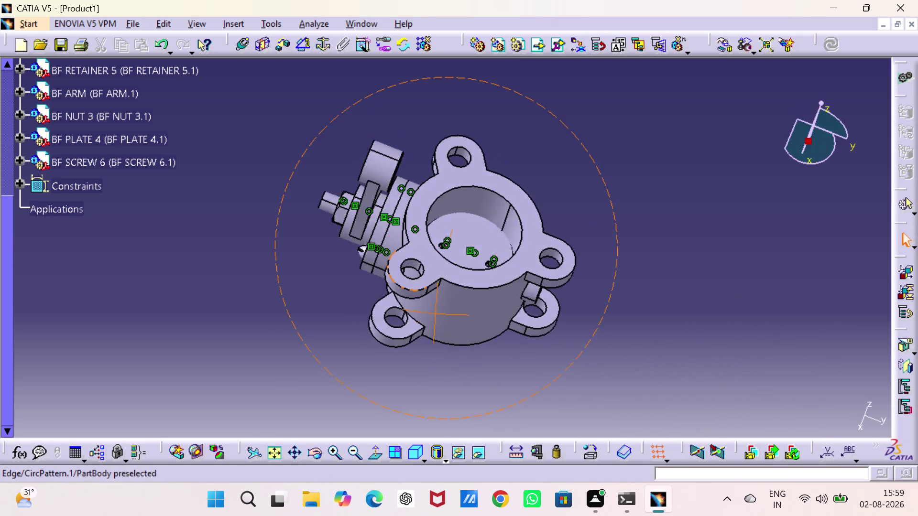
Check the retainer is seated, then expand BF SCREW 6's reference planes in the tree.
drag(449, 323, 613, 228)
middle_drag(448, 323, 614, 228)
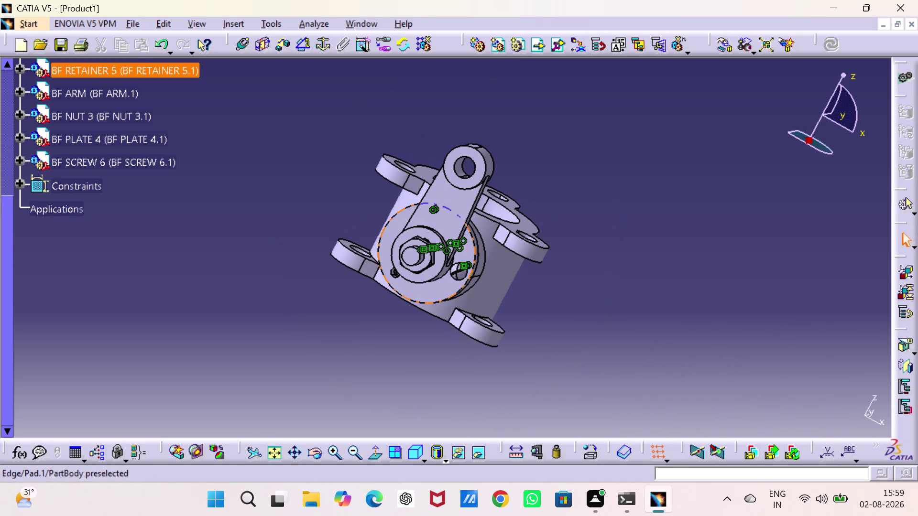
scroll(down, 3)
click(578, 303)
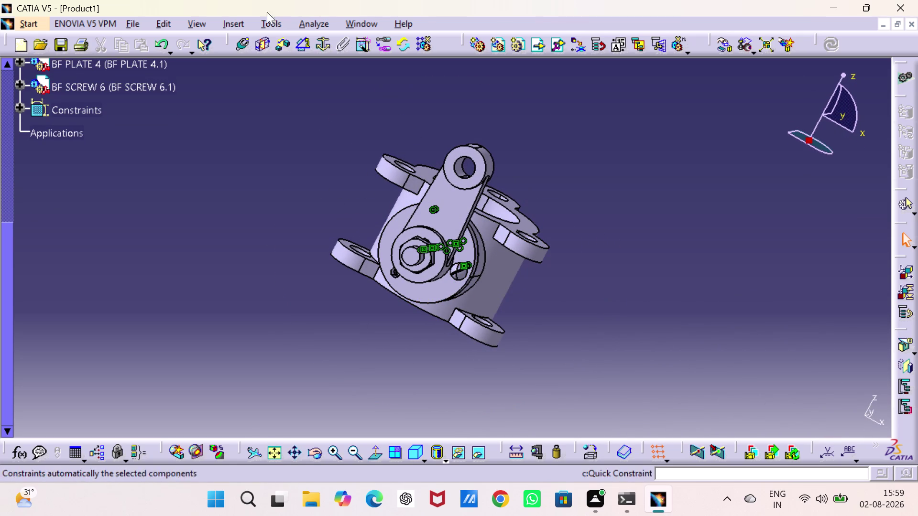
scroll(up, 3)
click(22, 124)
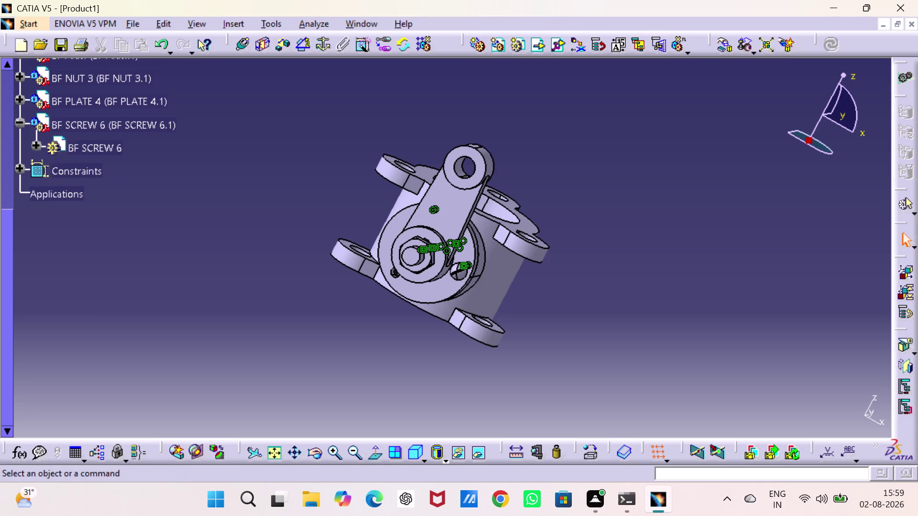
click(33, 143)
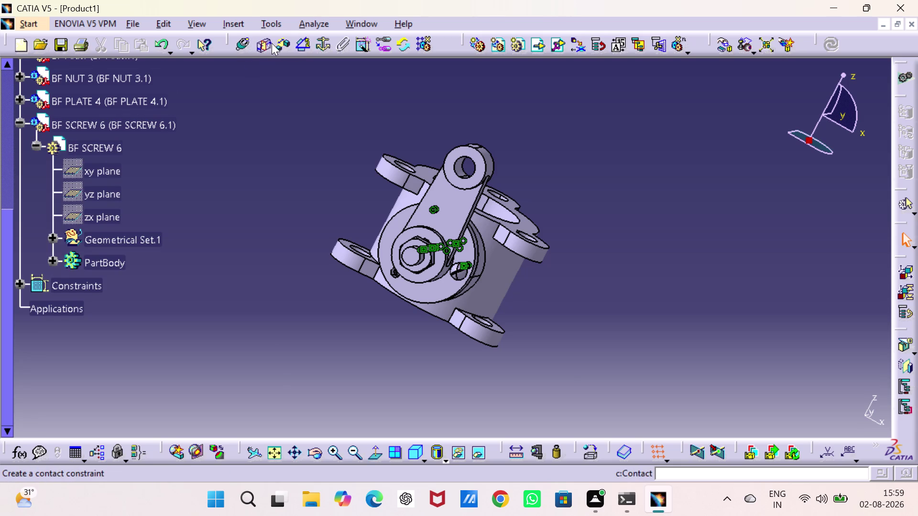
Create a 0 mm offset constraint between the BF SCREW 6 and BF BODY 2 yz planes.
click(279, 45)
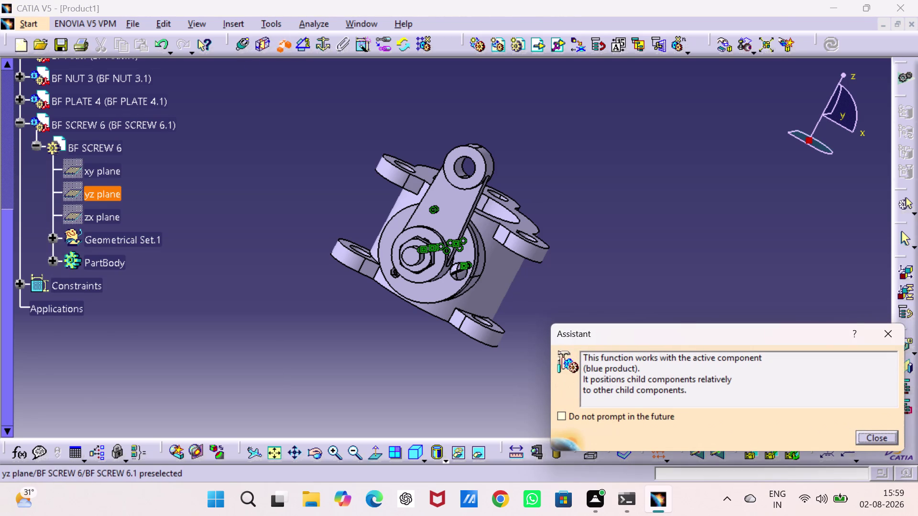
click(96, 194)
scroll(up, 3)
scroll(up, 3)
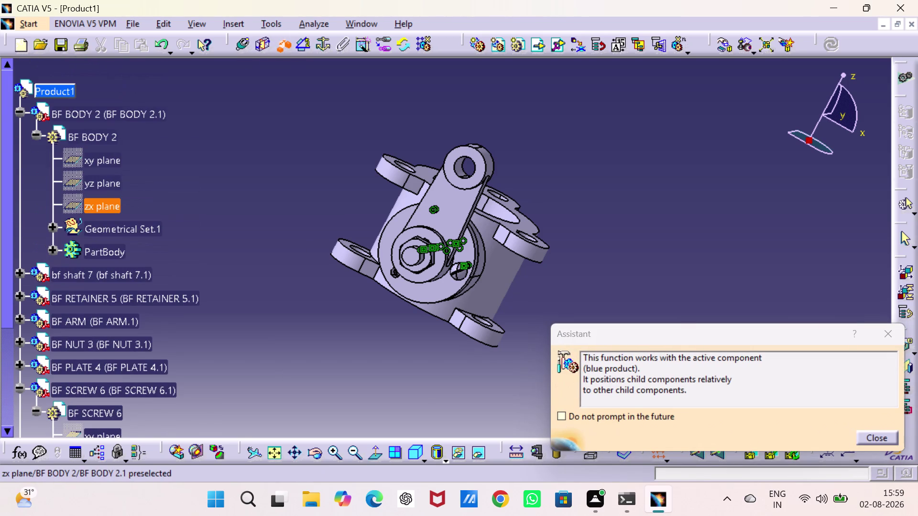
click(98, 180)
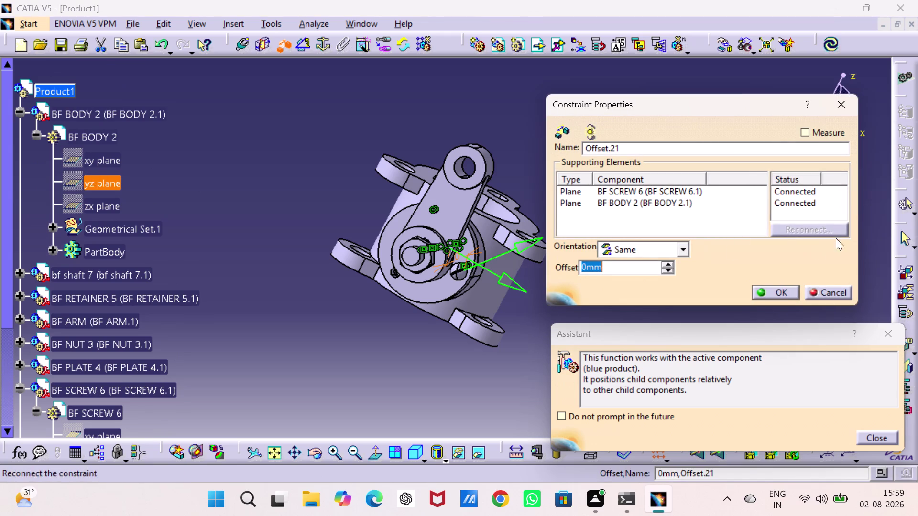
click(781, 293)
click(726, 290)
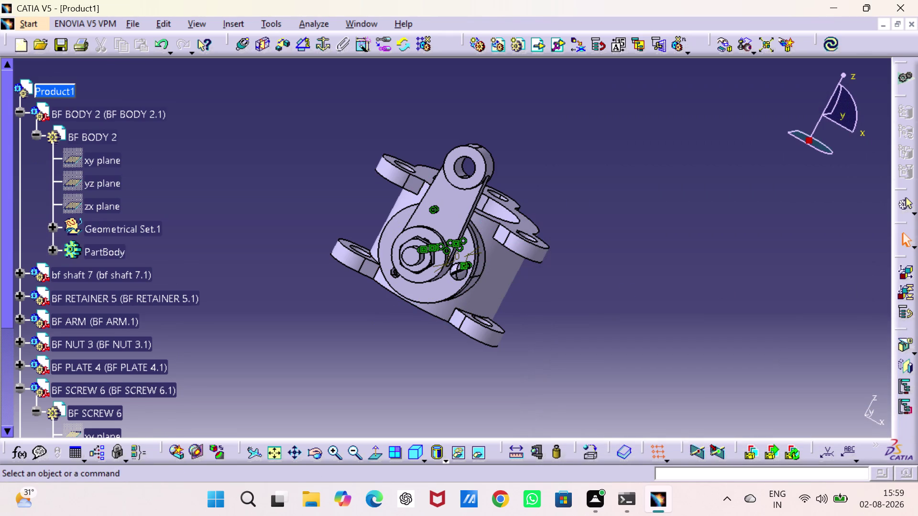
Update the assembly and delete the over-constrained Offset.21 in Update Diagnosis.
right_click(456, 259)
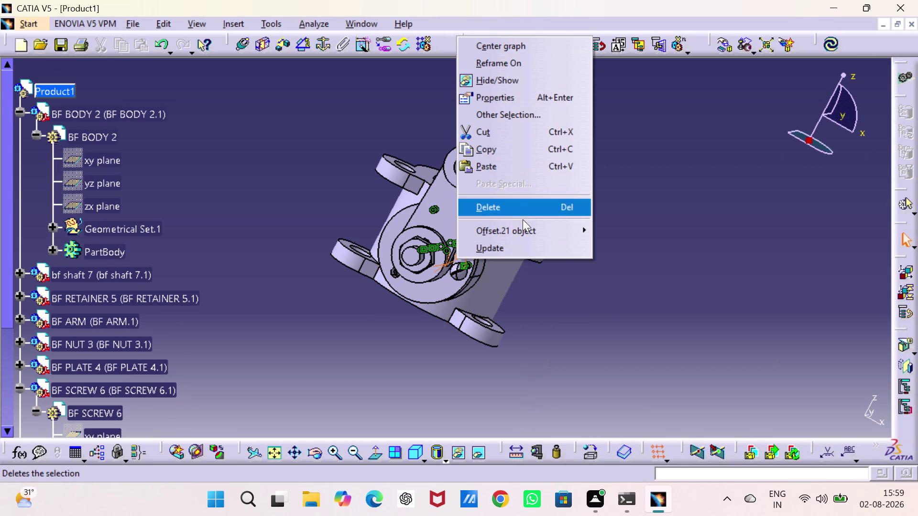
drag(696, 227, 696, 218)
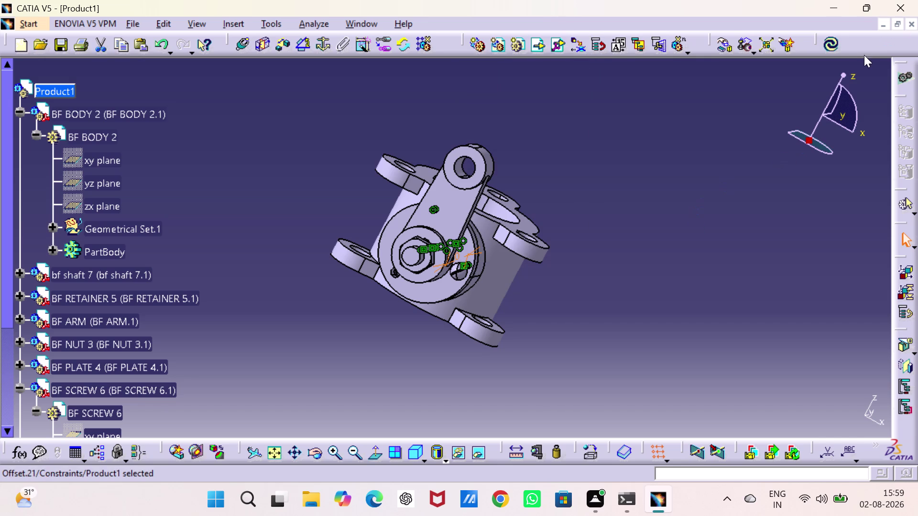
click(837, 44)
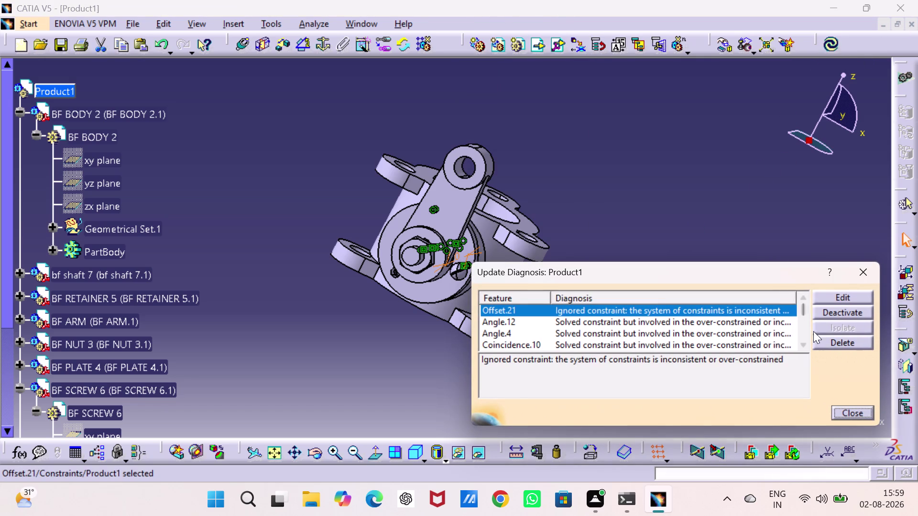
click(820, 340)
drag(766, 276, 763, 269)
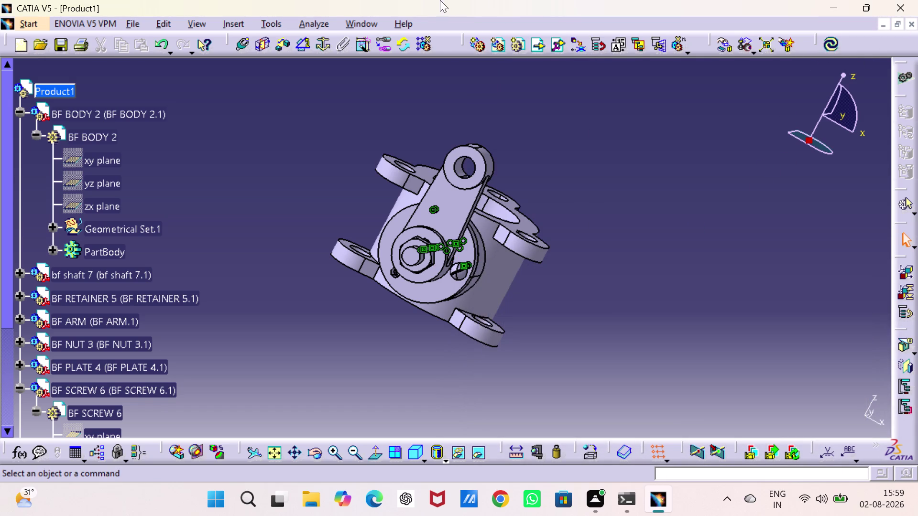
click(92, 175)
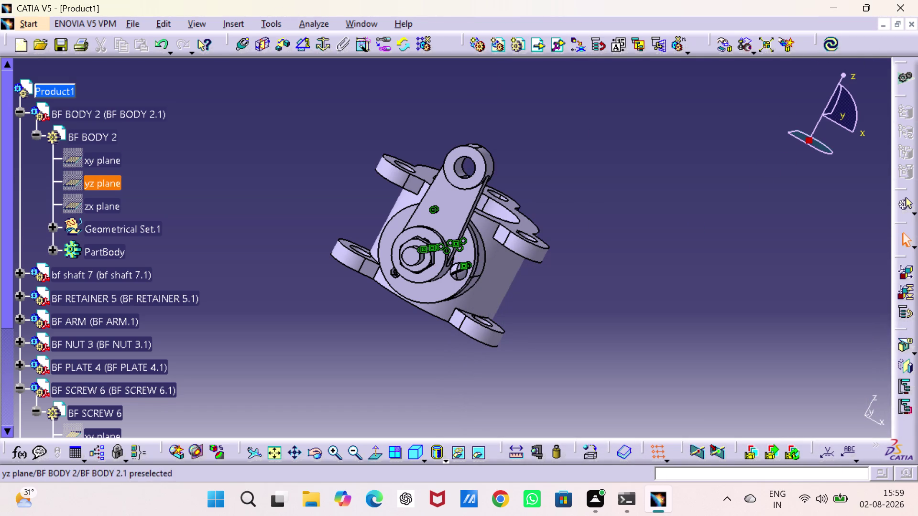
Angle-constrain BF BODY 2's yz plane to BF SCREW 6's zx plane at 90°.
click(303, 40)
scroll(down, 3)
scroll(down, 3)
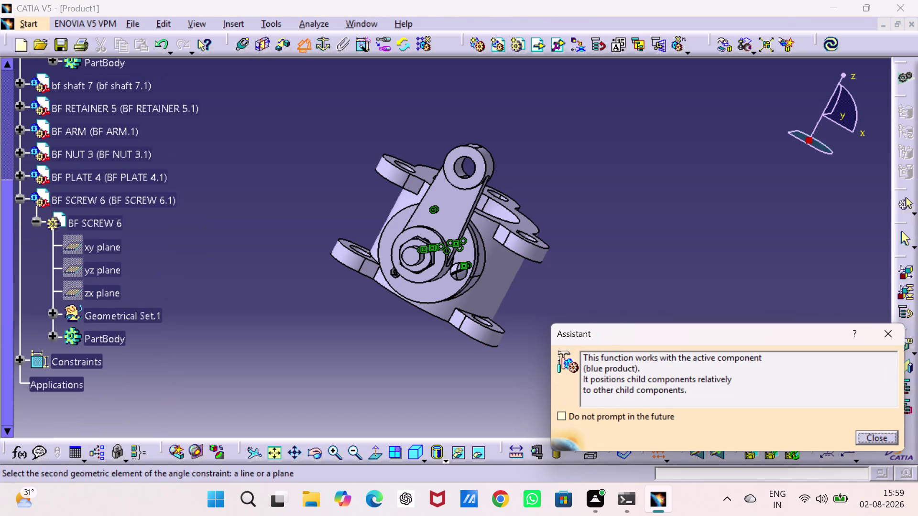
click(103, 295)
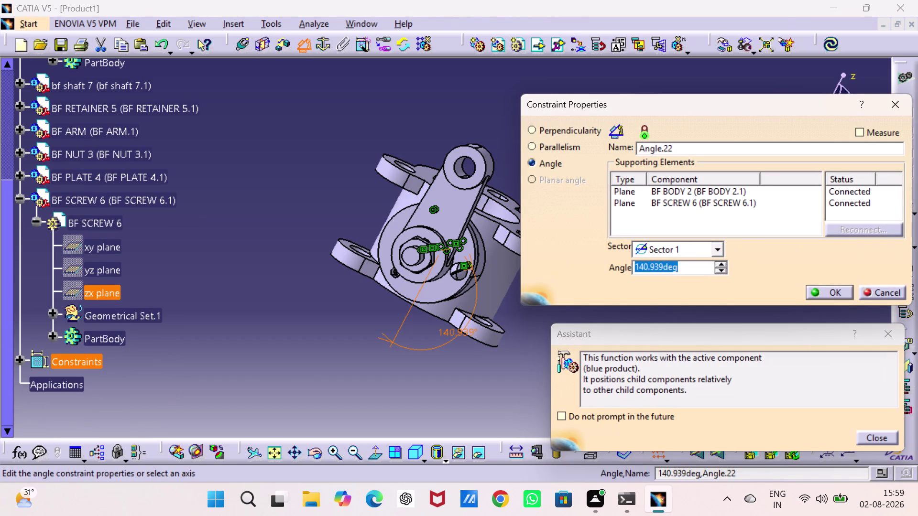
text(90)
key(Return)
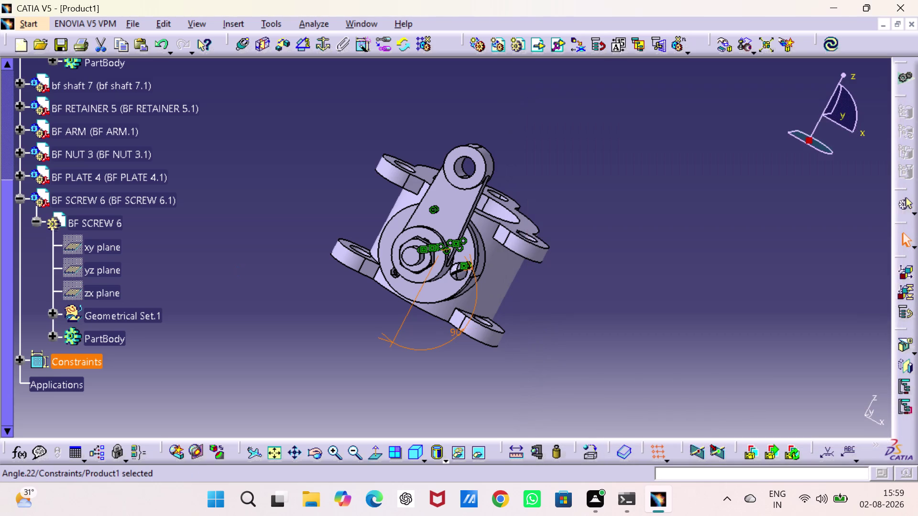
click(839, 42)
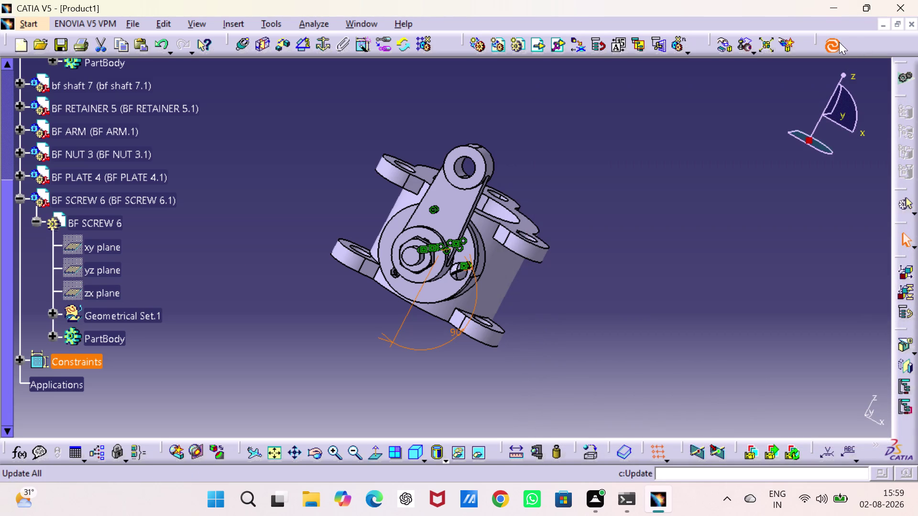
Update the assembly and bring up options for BF SCREW 6.
click(620, 261)
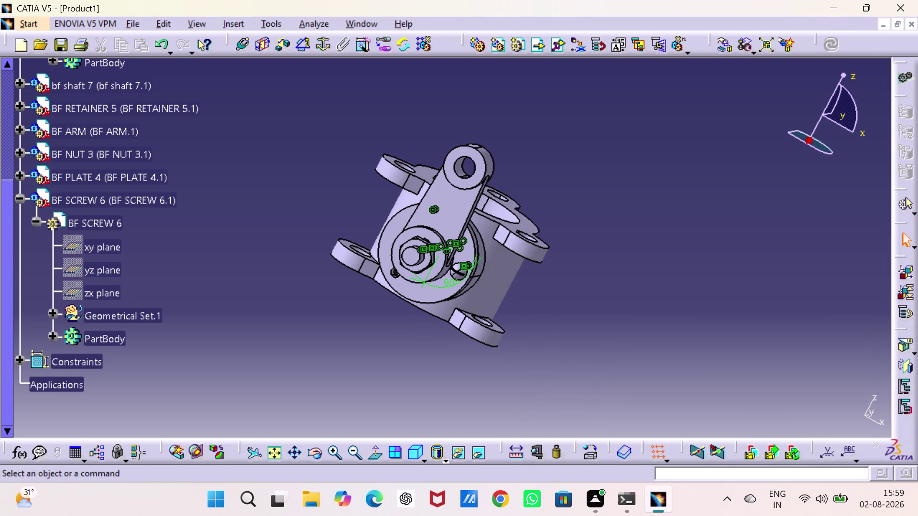
click(620, 261)
click(621, 260)
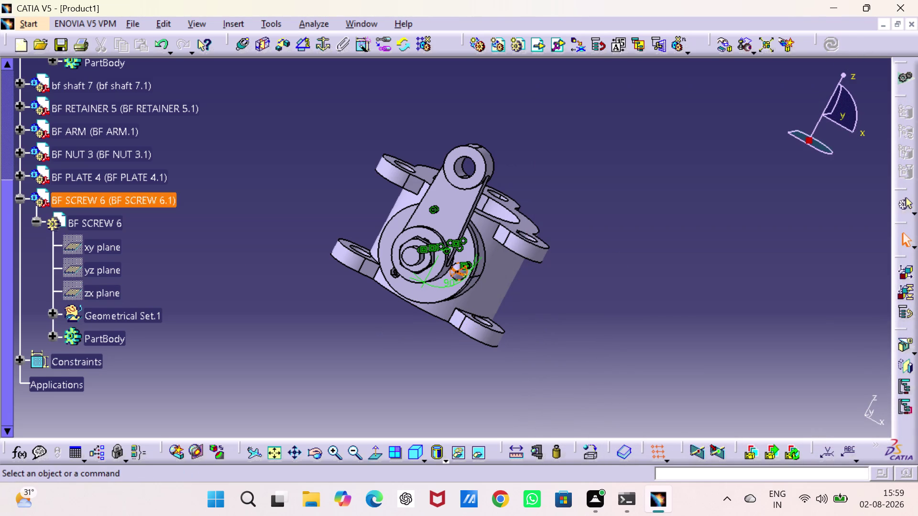
right_click(118, 200)
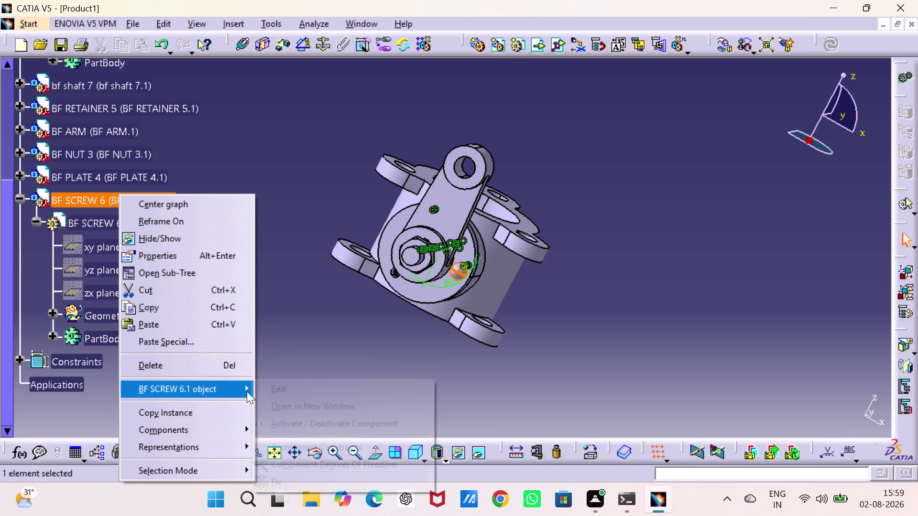
click(293, 464)
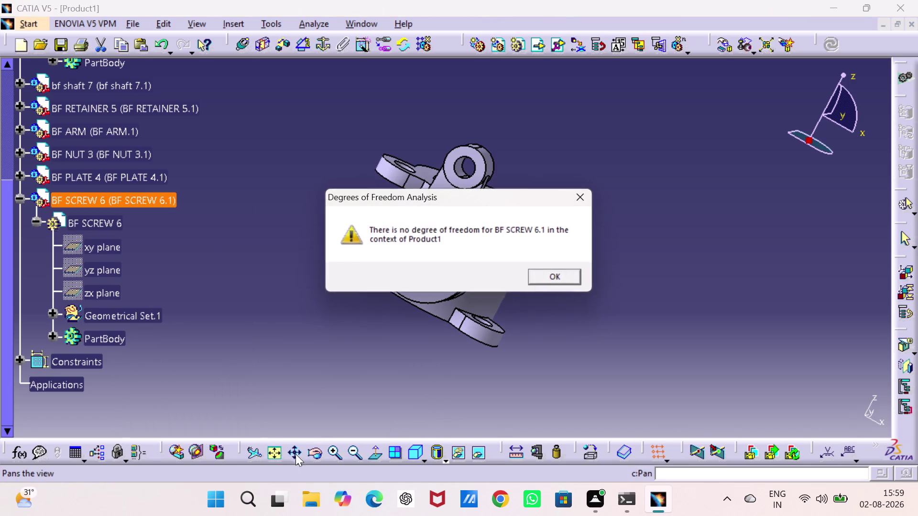
click(567, 279)
drag(773, 265, 734, 274)
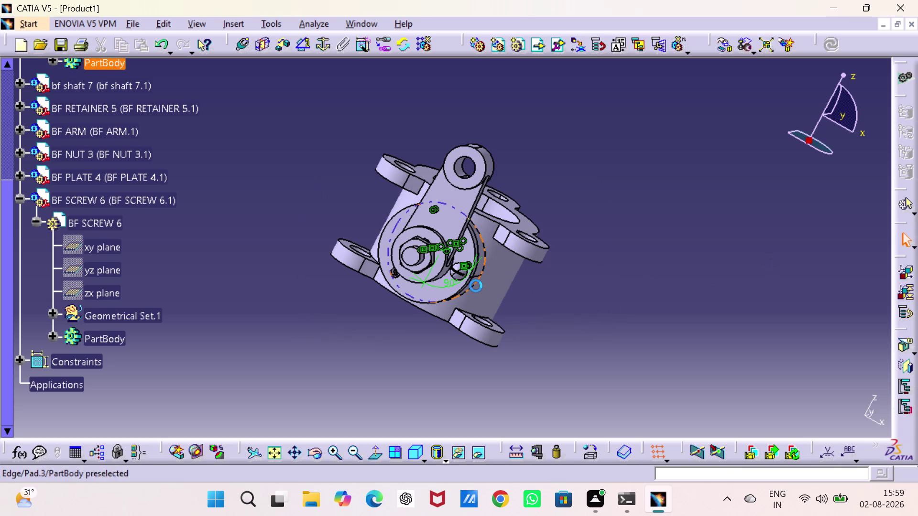
right_click(423, 286)
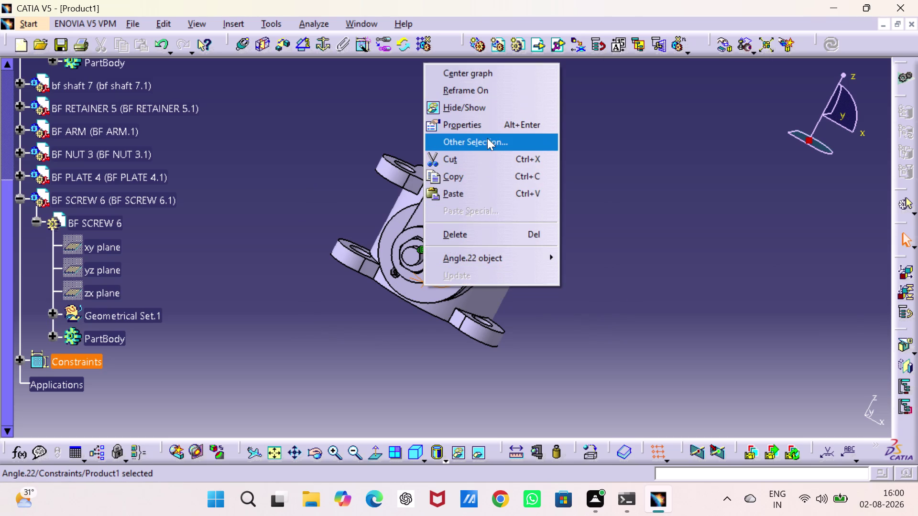
click(496, 111)
click(693, 232)
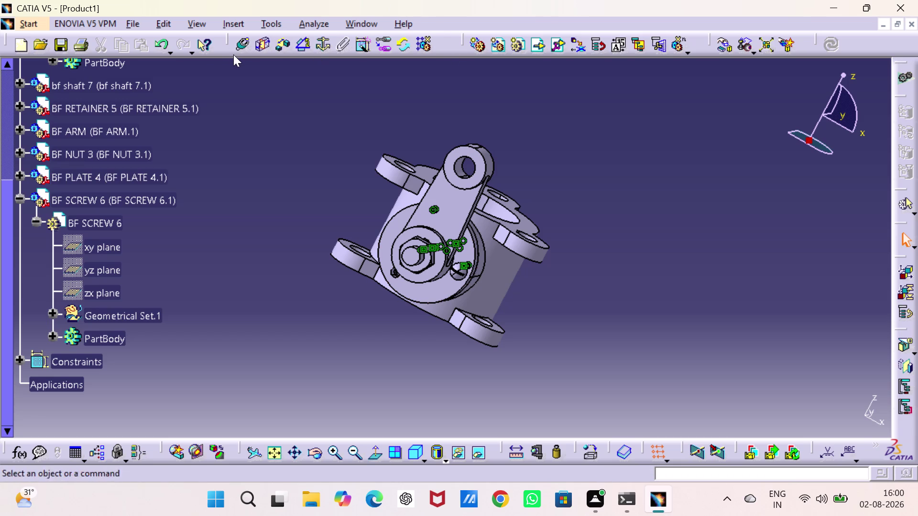
scroll(up, 3)
scroll(up, 3)
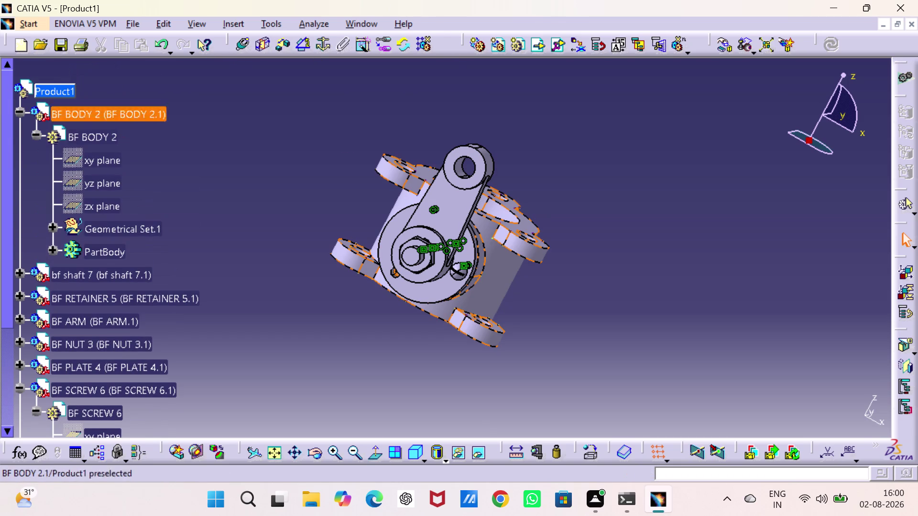
right_click(47, 93)
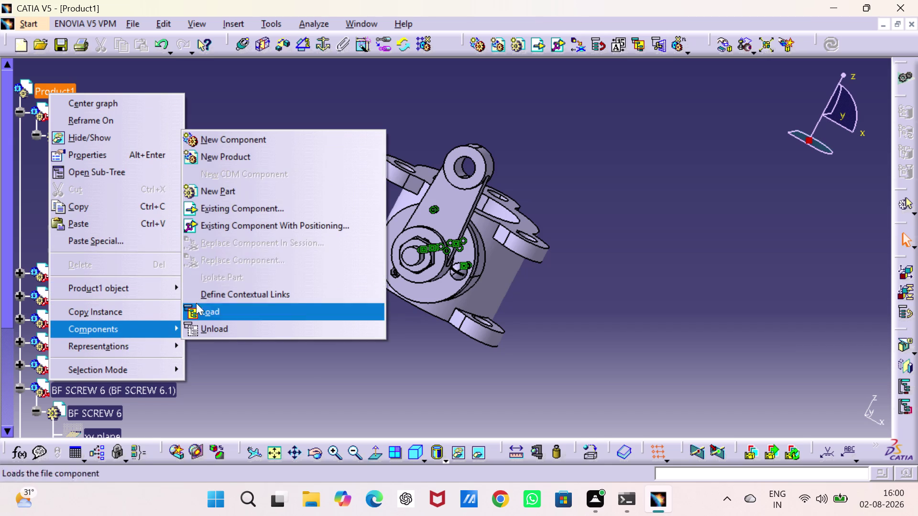
Insert BF SCREW 6 as an existing component and dismiss the Incident Report.
click(257, 213)
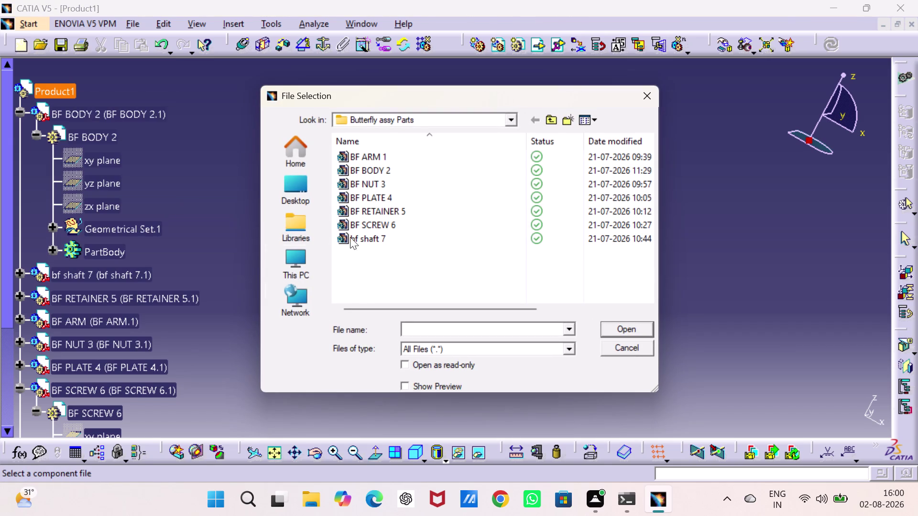
click(364, 226)
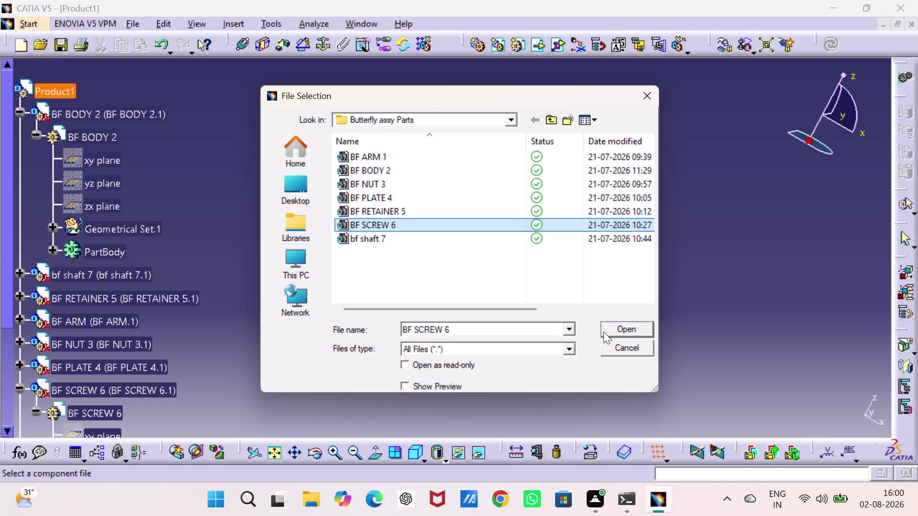
click(615, 327)
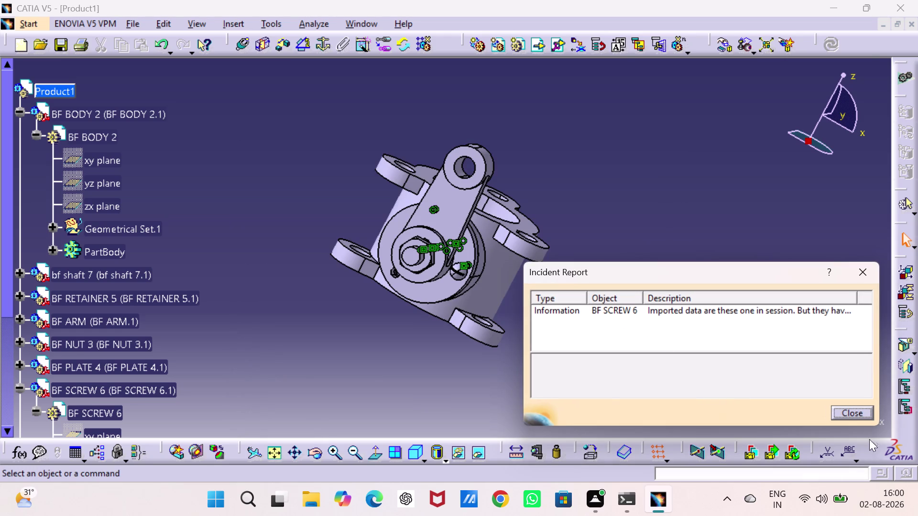
drag(860, 409, 852, 407)
click(769, 327)
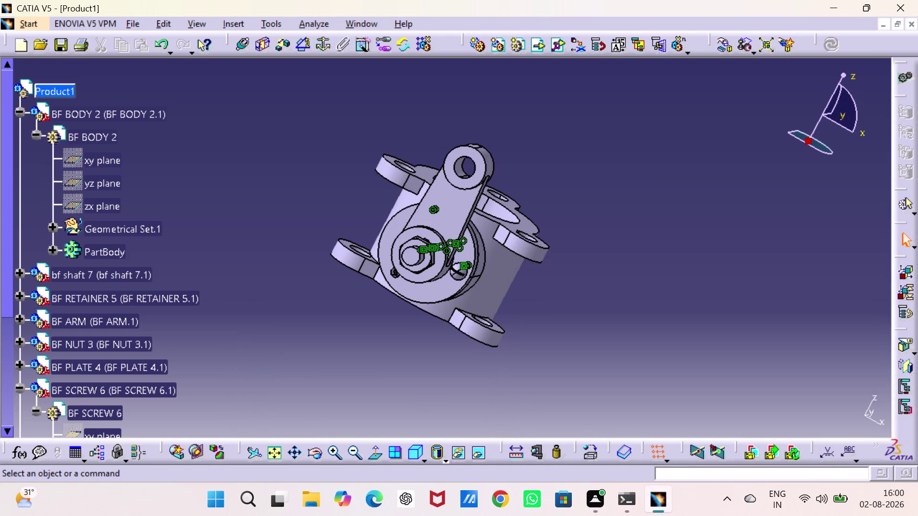
middle_drag(640, 161, 488, 238)
drag(640, 162, 488, 238)
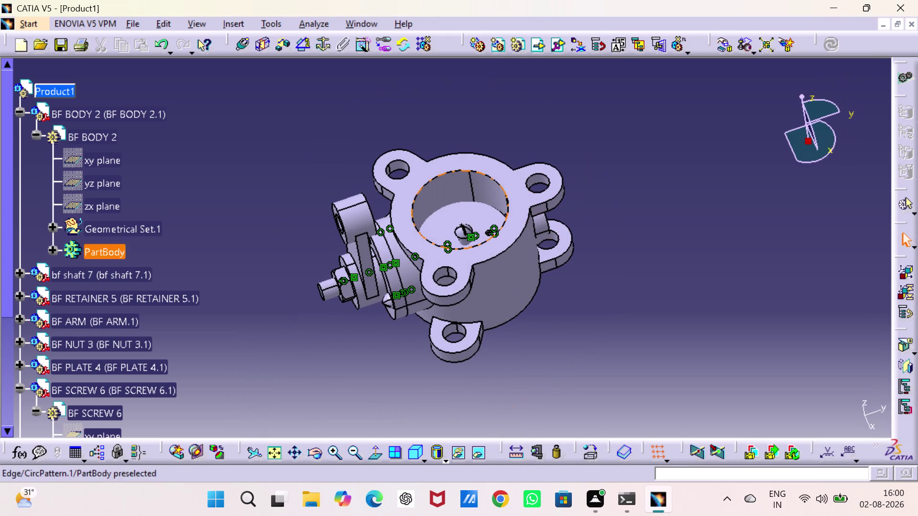
Manipulate the new screw out beside the shaft end and accept its placement.
click(725, 47)
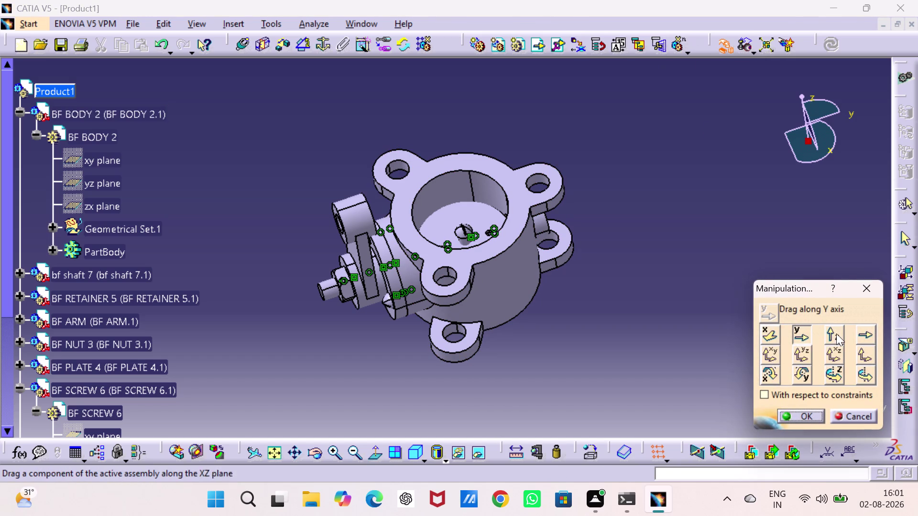
drag(833, 333, 827, 332)
drag(463, 235, 429, 145)
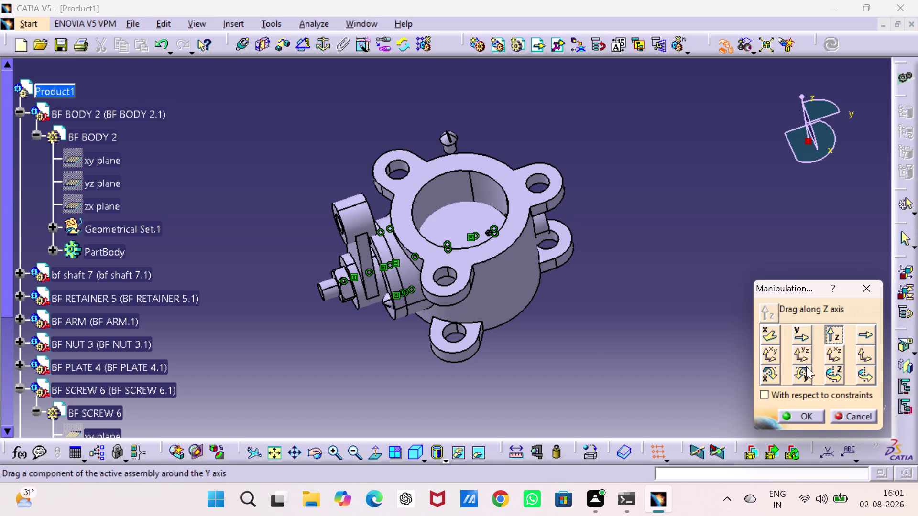
click(764, 372)
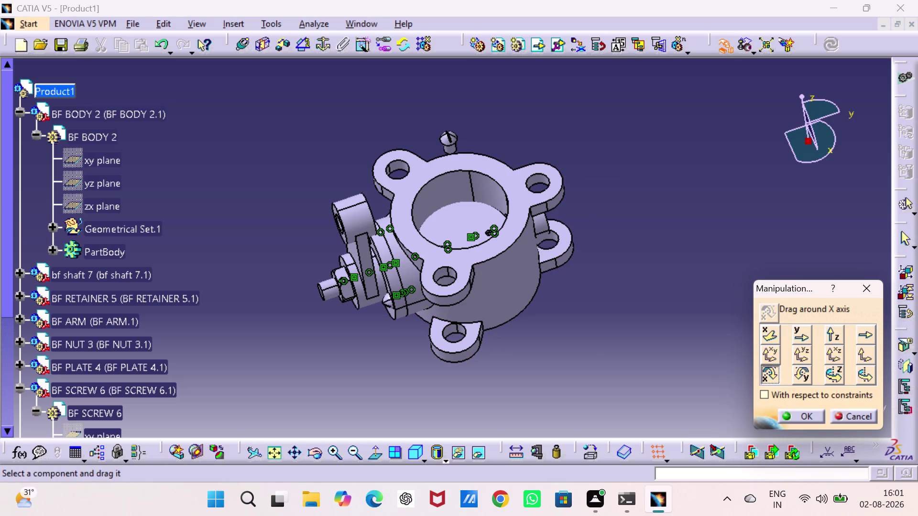
drag(450, 141, 632, 202)
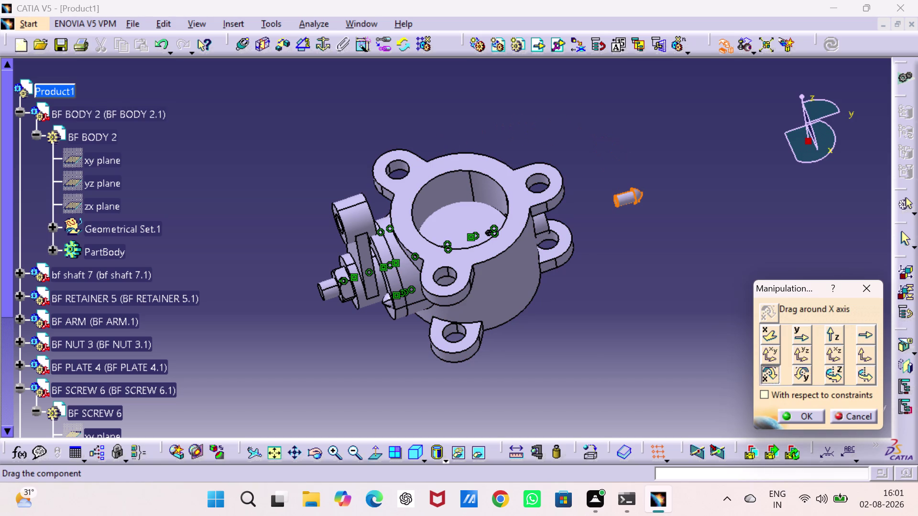
drag(632, 201, 302, 263)
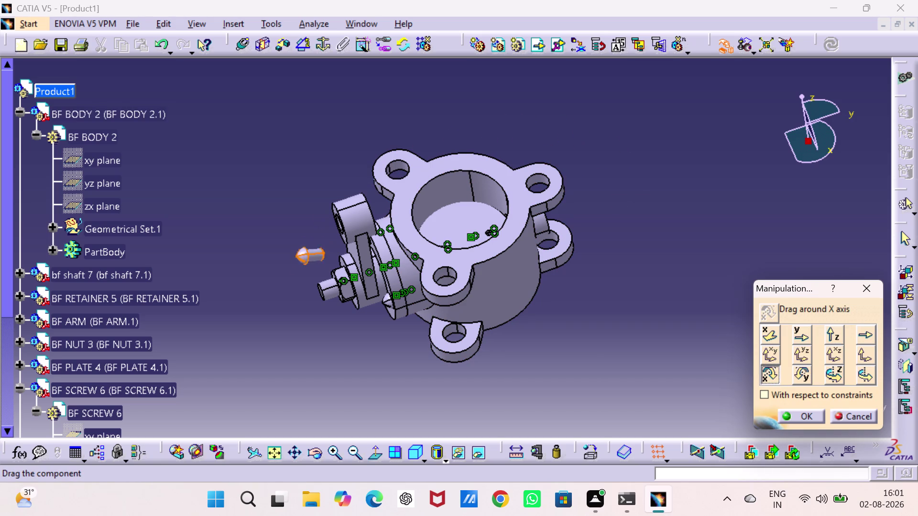
drag(302, 263, 300, 320)
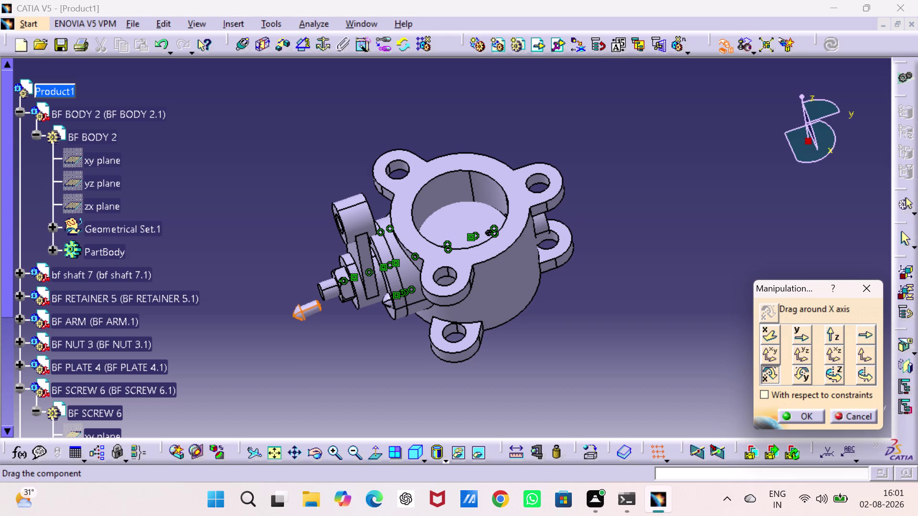
drag(299, 320, 300, 321)
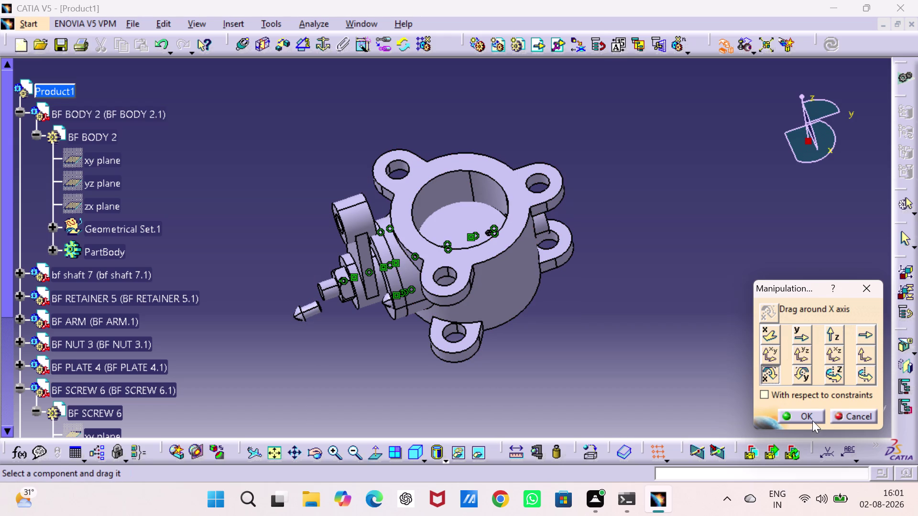
click(812, 418)
click(550, 280)
middle_drag(462, 306, 580, 284)
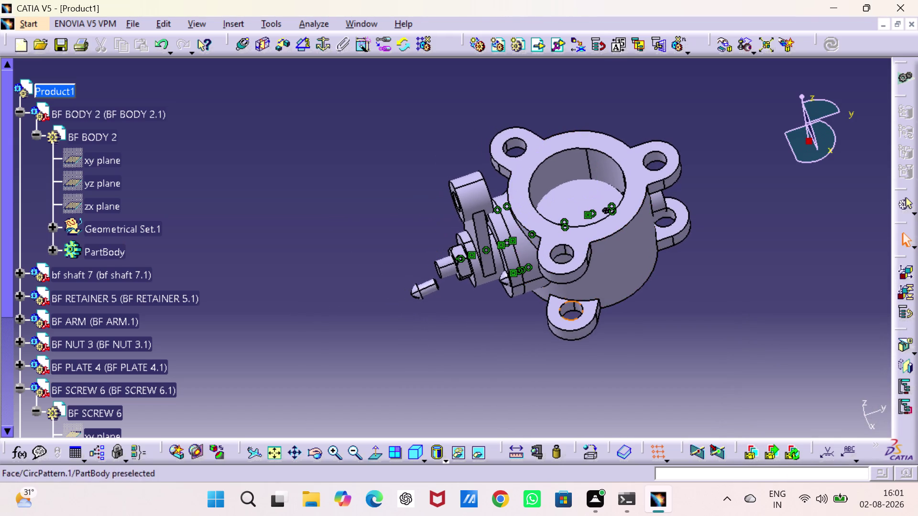
middle_drag(500, 330, 609, 142)
Make the second screw's axis coincide with the valve hole axis and update.
drag(500, 330, 608, 143)
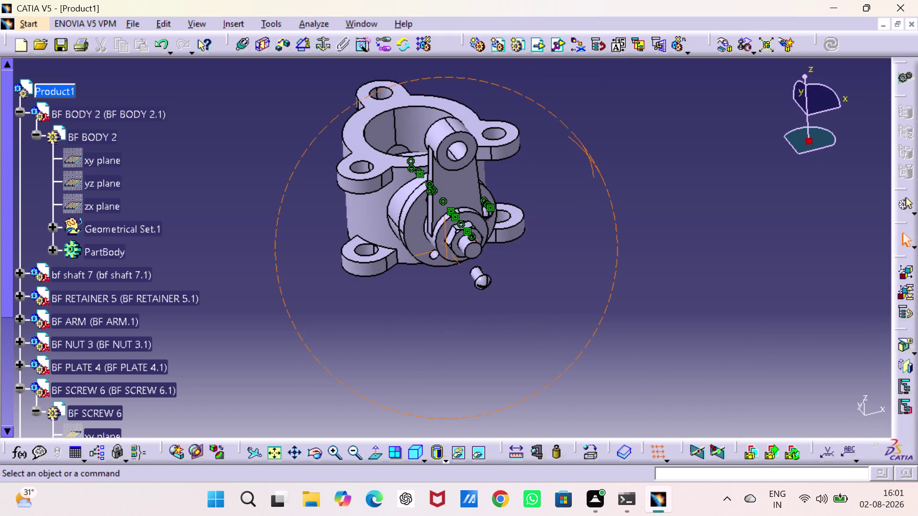
middle_drag(534, 353, 589, 237)
drag(534, 353, 589, 238)
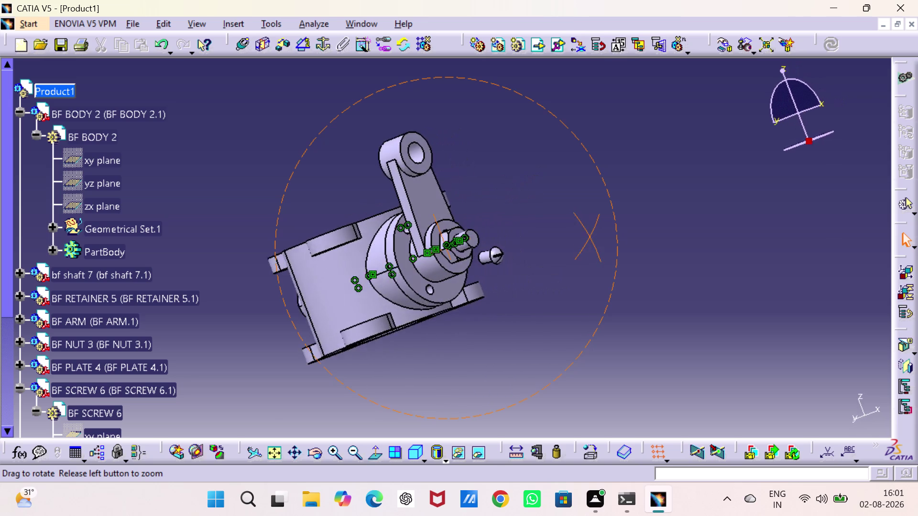
middle_drag(589, 237, 609, 230)
drag(589, 237, 609, 231)
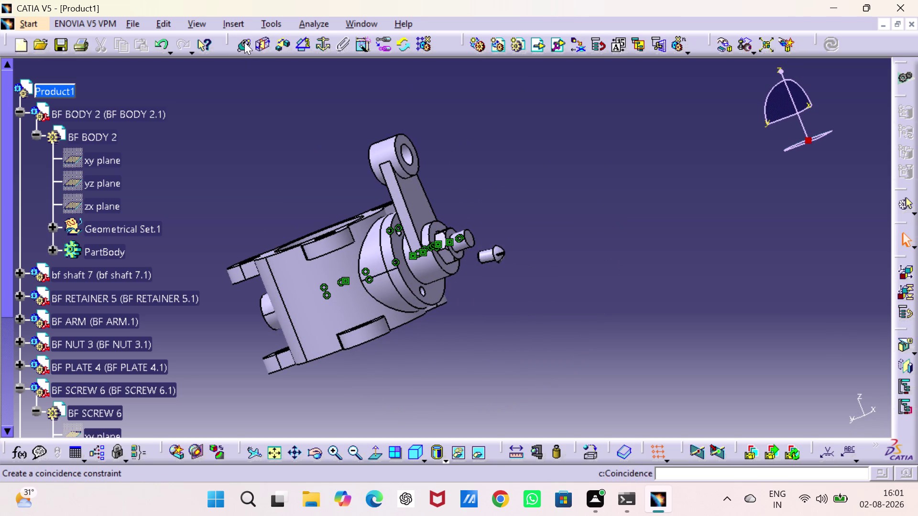
click(244, 42)
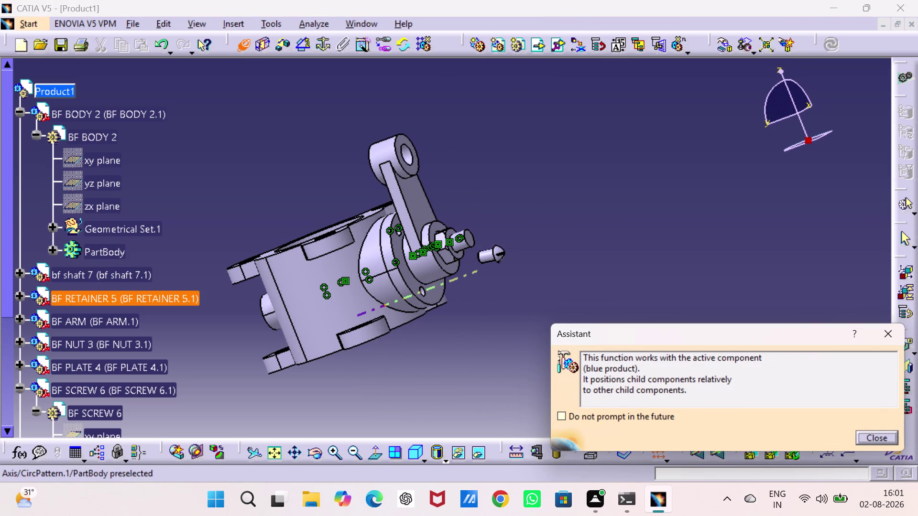
click(421, 294)
click(493, 254)
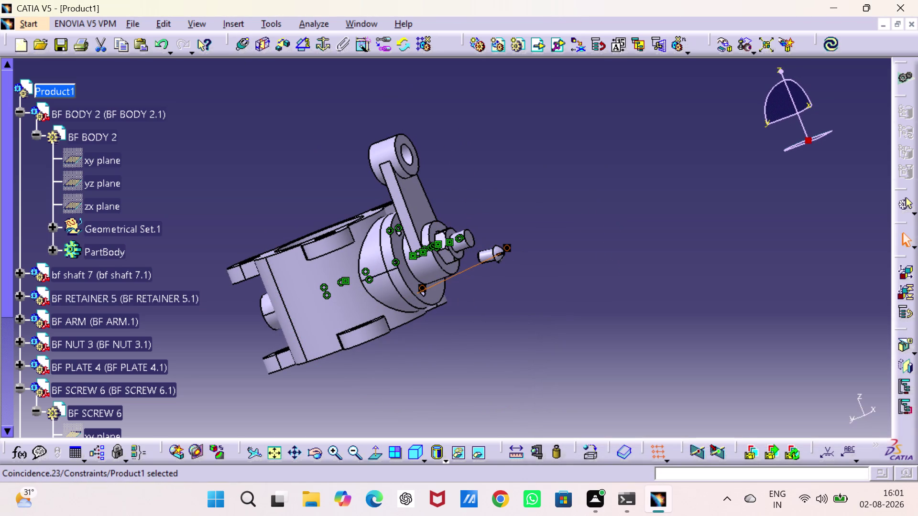
click(839, 43)
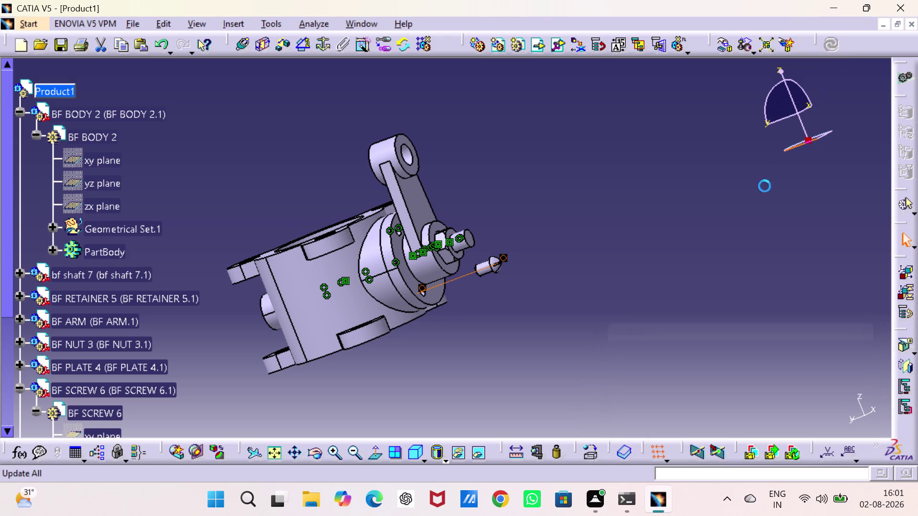
click(709, 300)
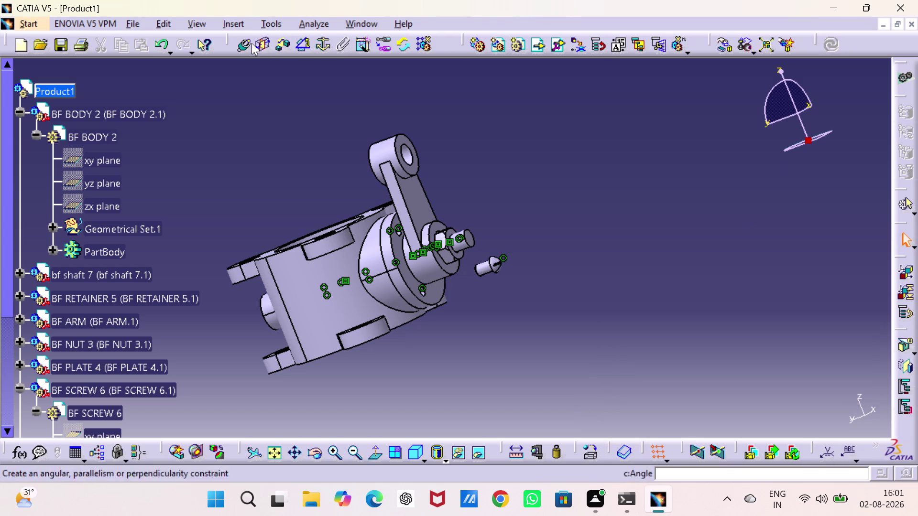
click(265, 43)
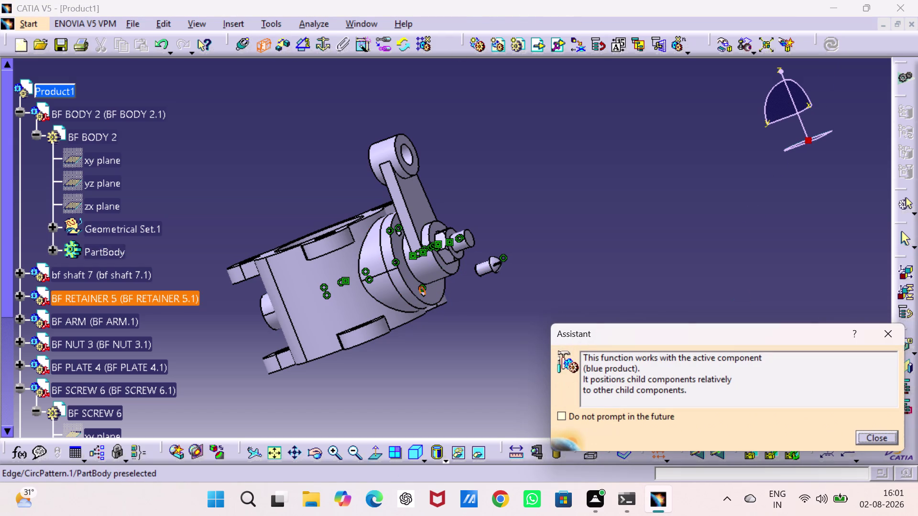
Select the retainer's flat face and zoom in on the arm and small pin.
middle_drag(420, 284, 385, 284)
drag(418, 285, 385, 277)
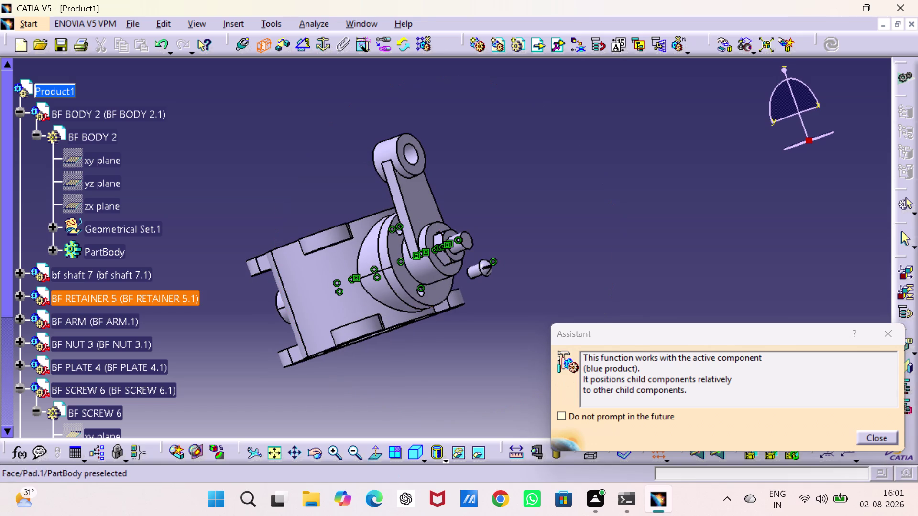
click(407, 281)
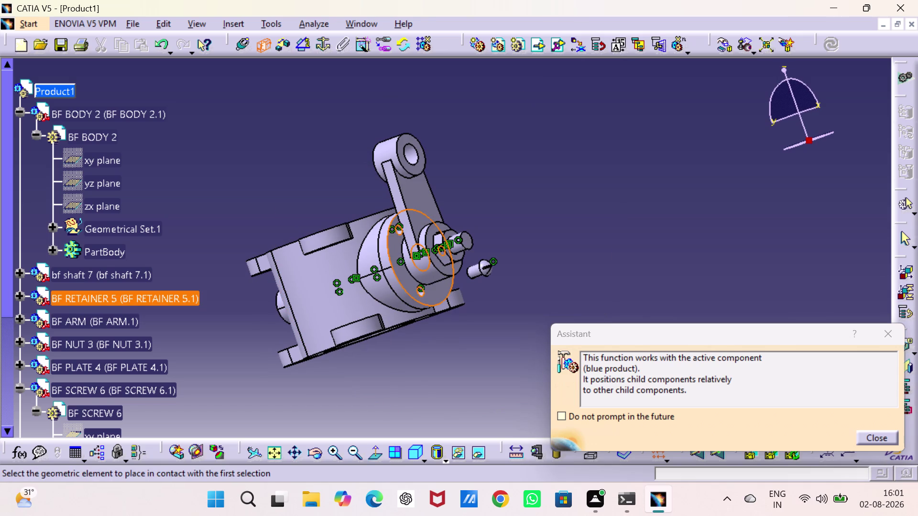
middle_drag(453, 281, 522, 299)
drag(453, 281, 522, 299)
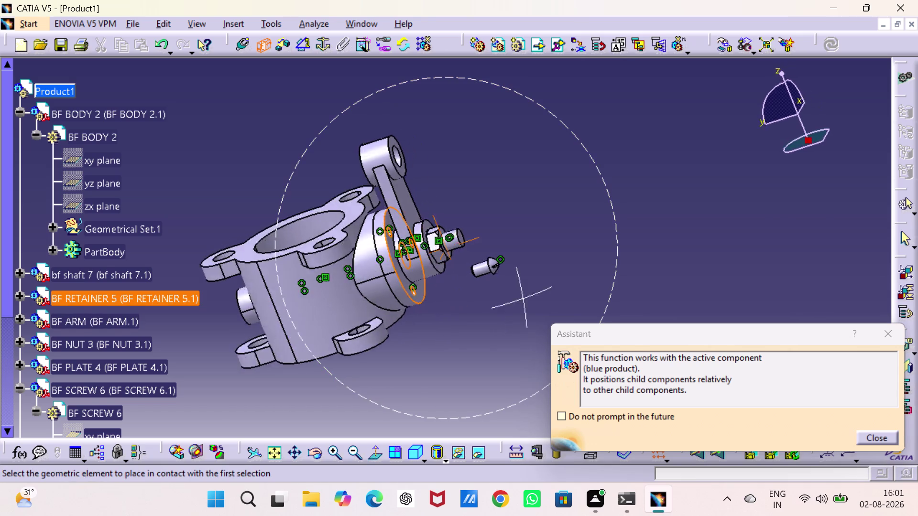
middle_drag(522, 299, 615, 199)
drag(522, 299, 615, 199)
drag(478, 254, 478, 230)
middle_drag(478, 254, 478, 230)
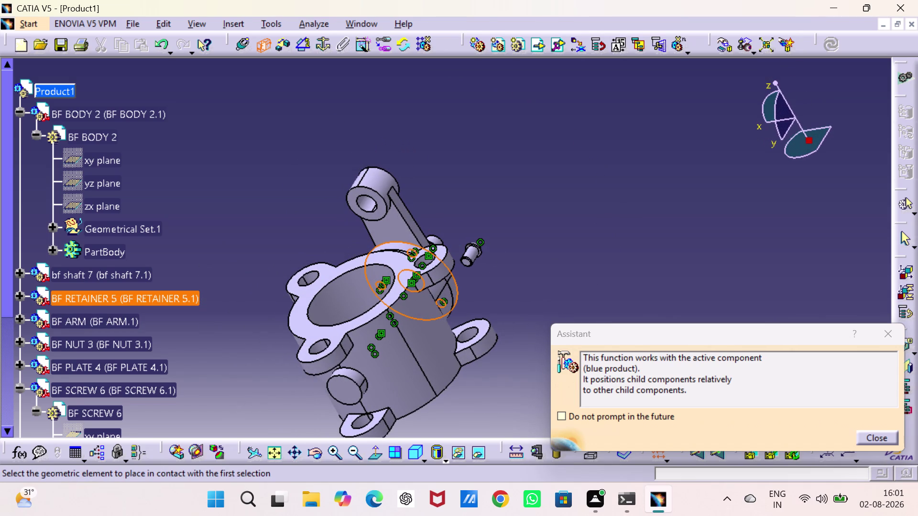
drag(478, 230, 480, 205)
middle_drag(478, 230, 480, 206)
middle_drag(465, 279, 471, 243)
drag(465, 279, 471, 243)
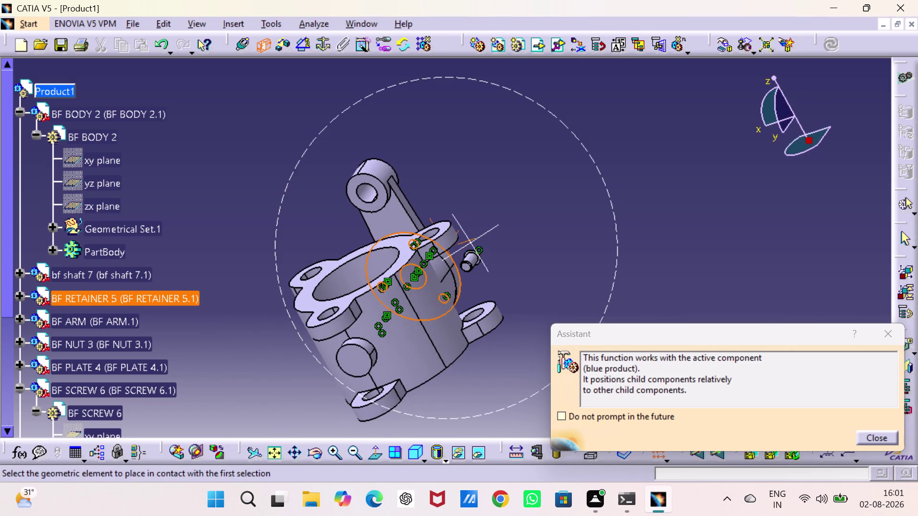
triple_click(330, 448)
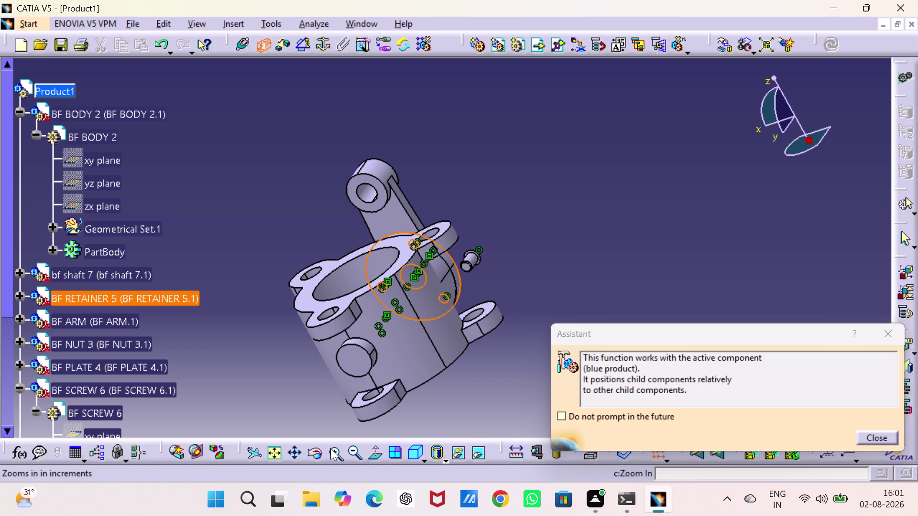
triple_click(330, 449)
double_click(330, 450)
double_click(334, 451)
double_click(337, 450)
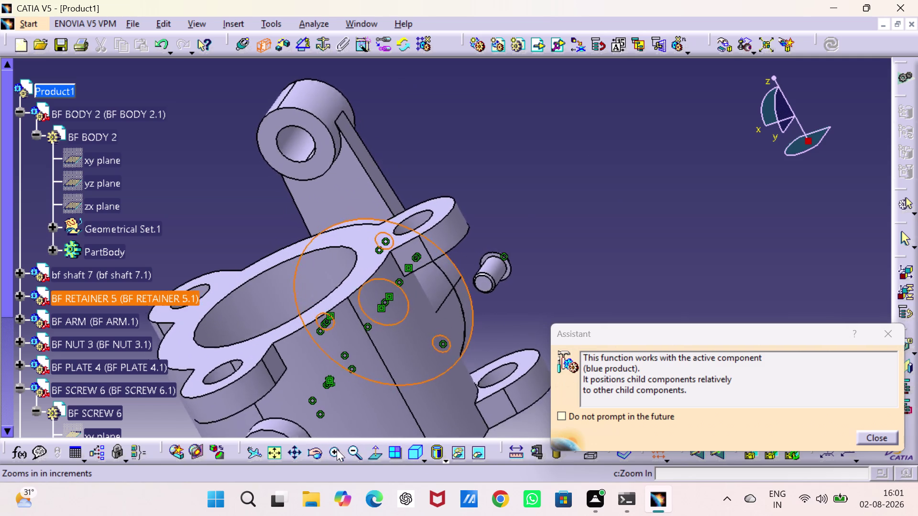
triple_click(337, 449)
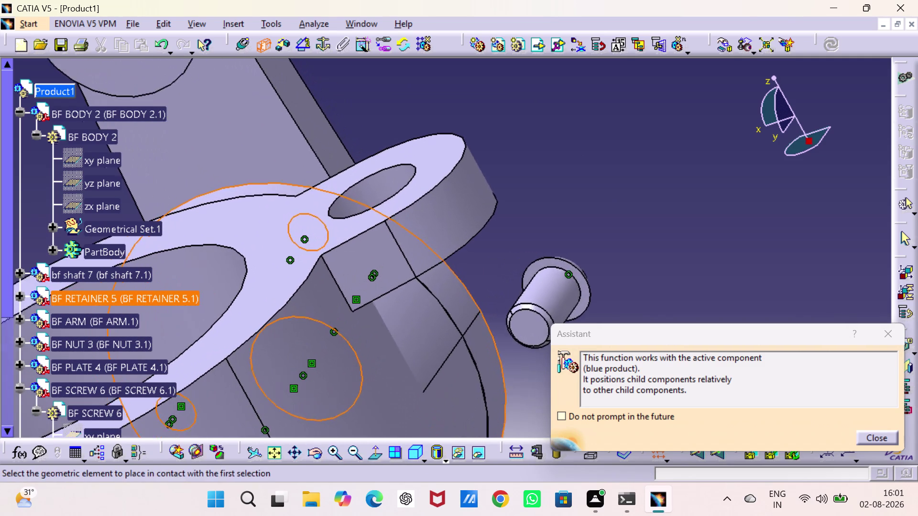
Contact the pin's end face with the arm, update, and show the isometric view.
click(563, 264)
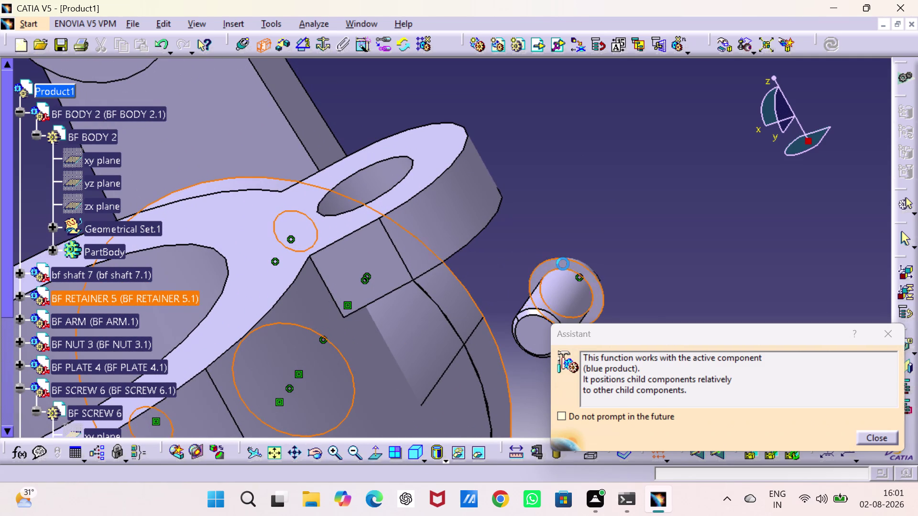
click(826, 40)
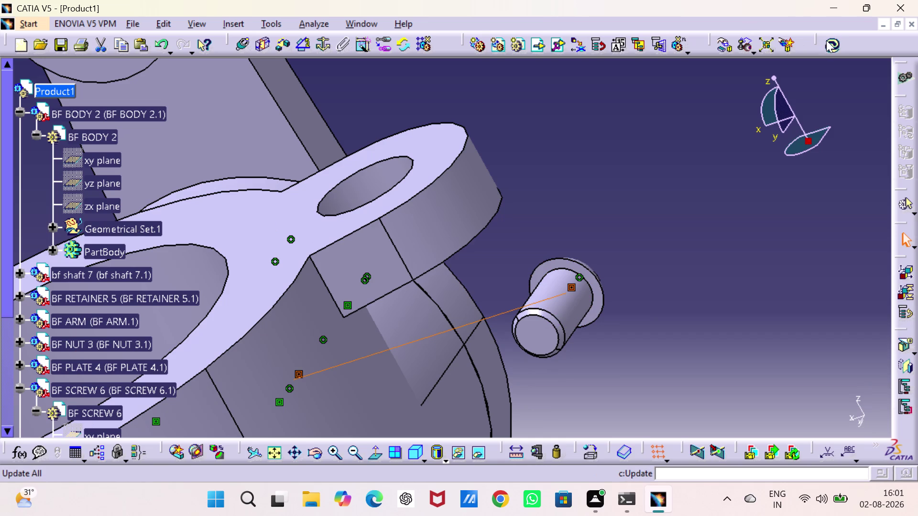
click(713, 217)
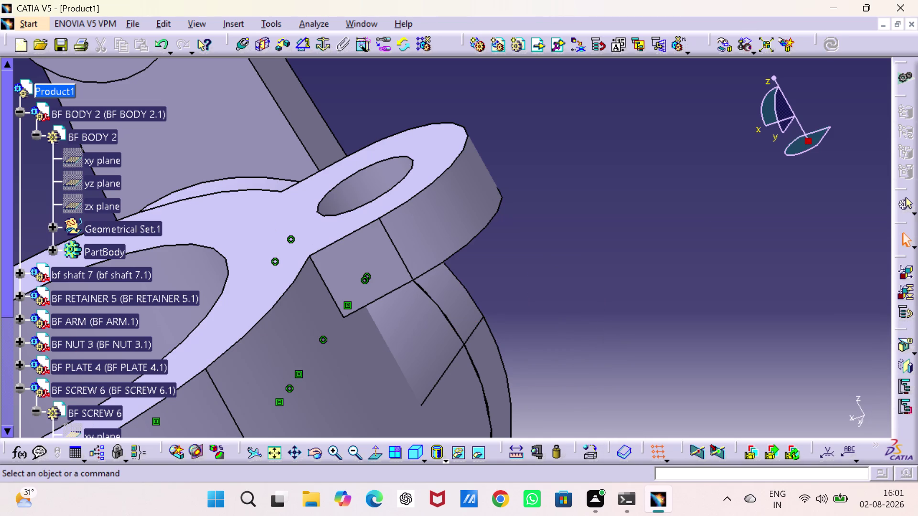
click(413, 454)
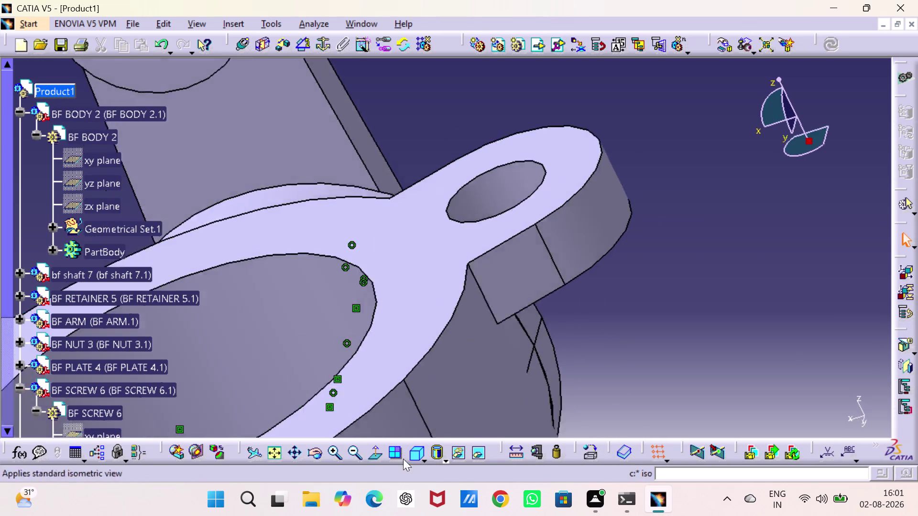
click(276, 454)
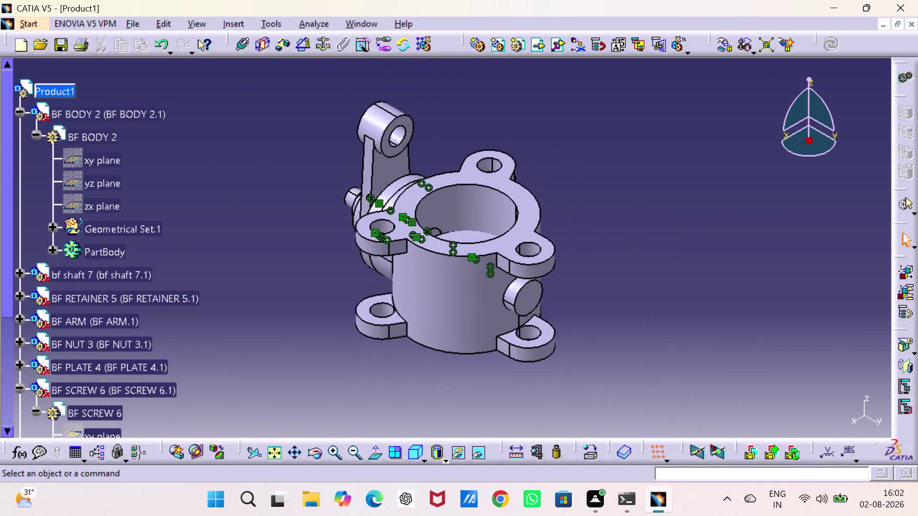
Pick BF BODY 2's yz plane and BF SCREW 6's zx plane for an angle constraint.
middle_drag(310, 257, 625, 189)
drag(311, 256, 626, 189)
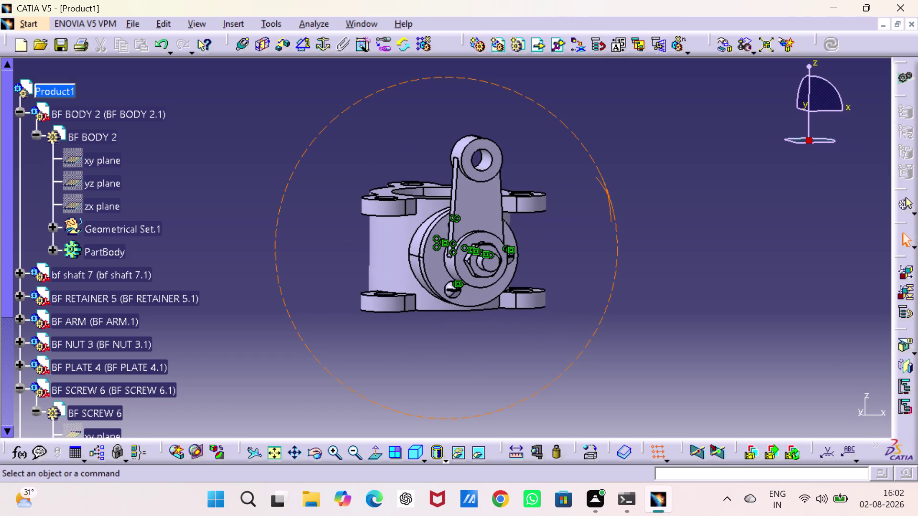
drag(626, 189, 623, 188)
middle_drag(625, 189, 622, 194)
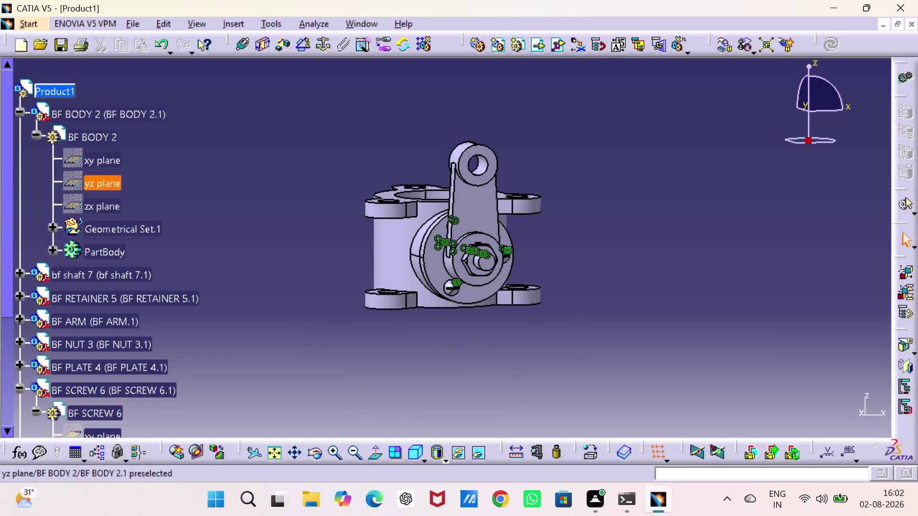
click(106, 181)
click(300, 40)
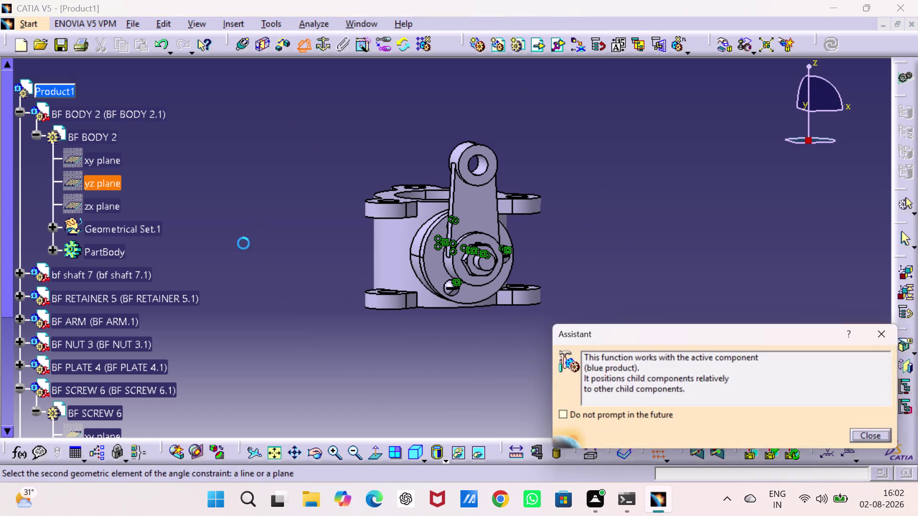
scroll(down, 3)
scroll(up, 3)
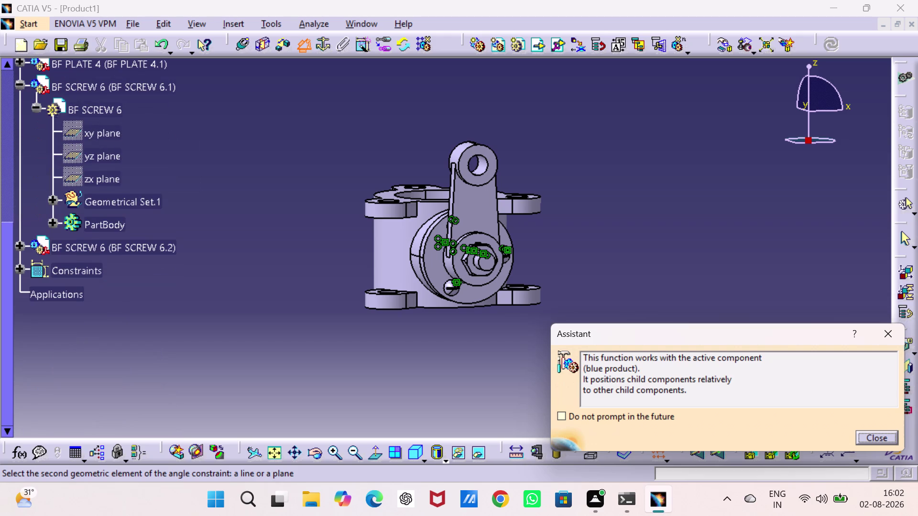
click(108, 181)
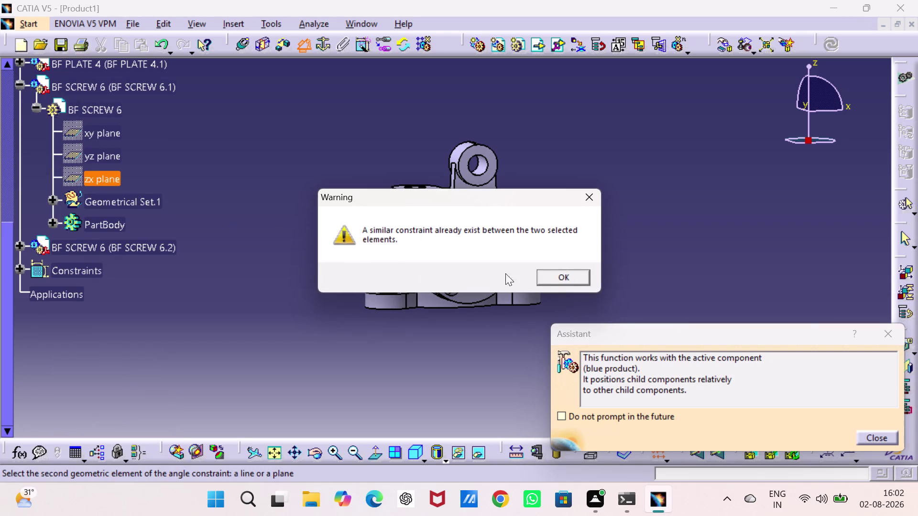
Acknowledge the duplicate-constraint warning, choose Sector 1, and close the properties.
click(569, 276)
click(633, 245)
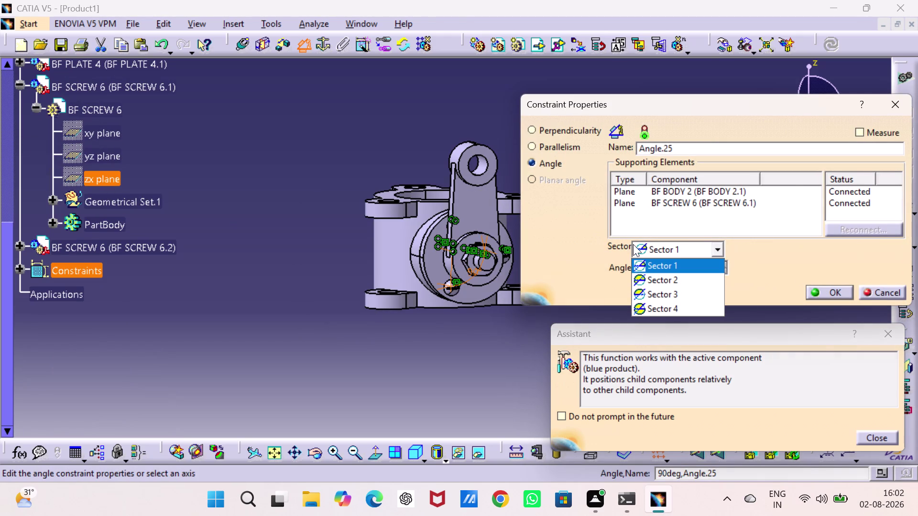
click(898, 101)
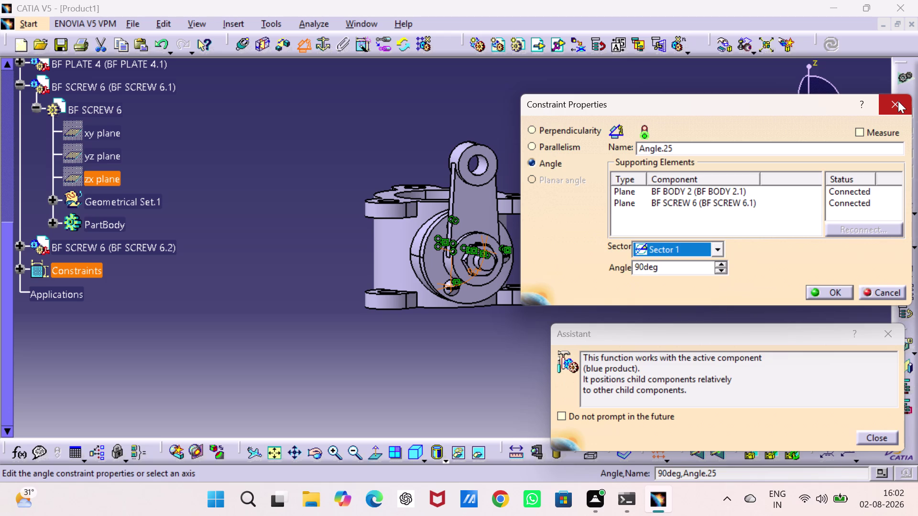
click(839, 291)
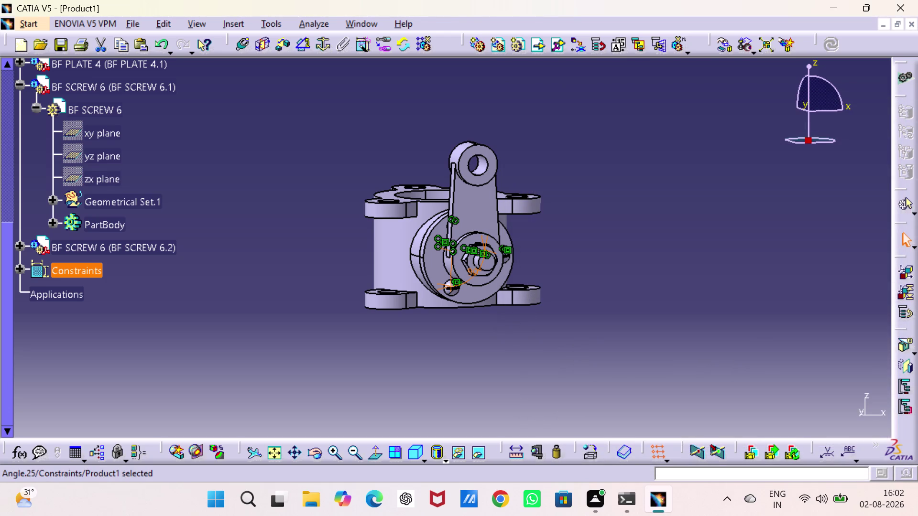
Bring up the context options for the Angle.25 constraint.
click(659, 282)
drag(660, 267, 659, 259)
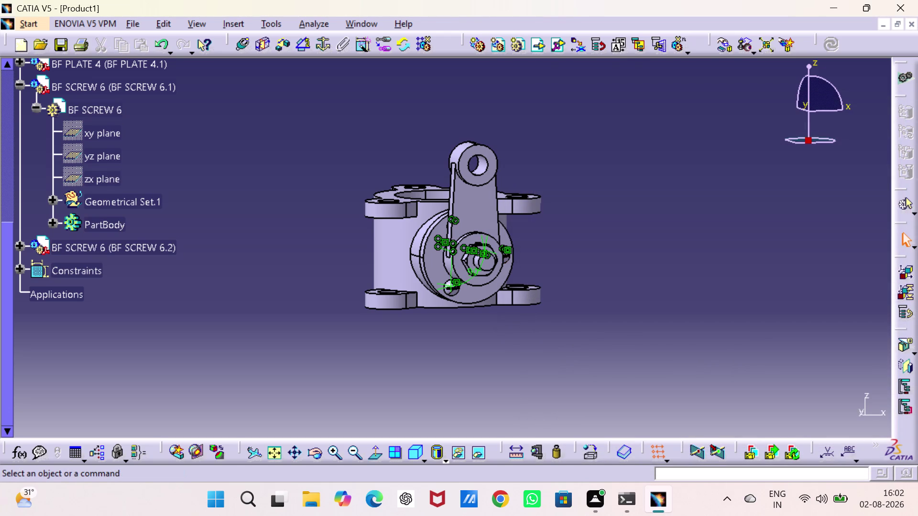
right_click(464, 283)
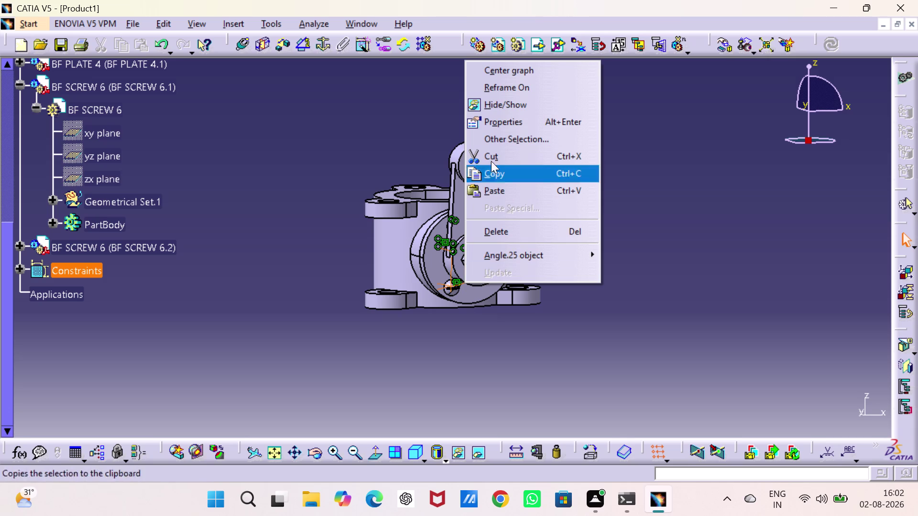
click(500, 100)
drag(328, 203, 323, 202)
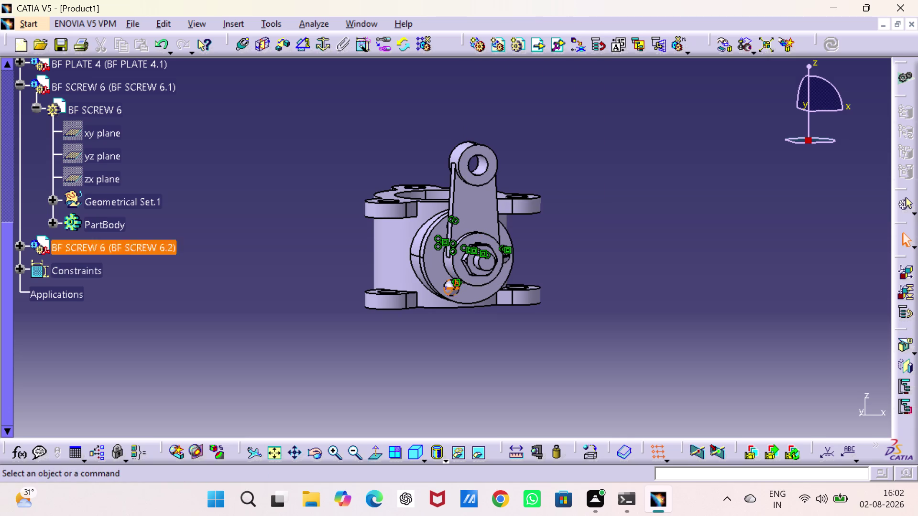
Expand BF SCREW 6.2 in the tree and select its BF SCREW 6 part.
click(17, 83)
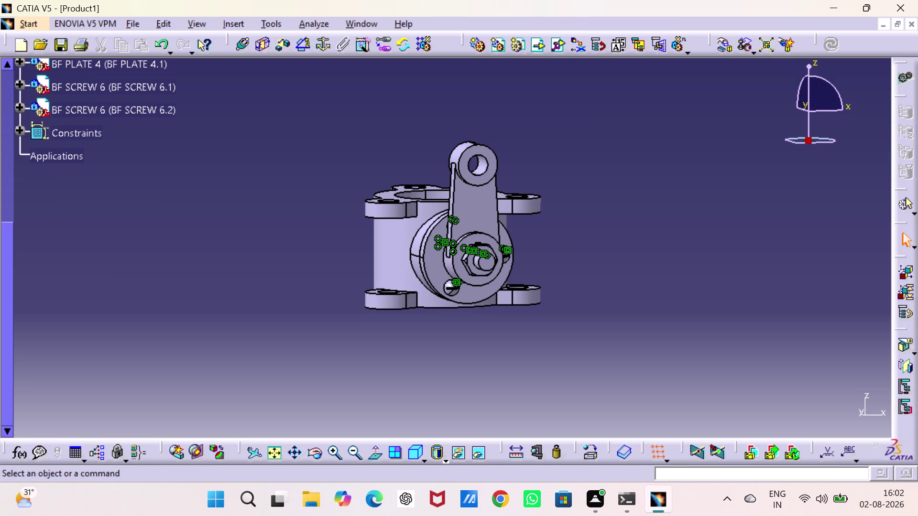
click(21, 104)
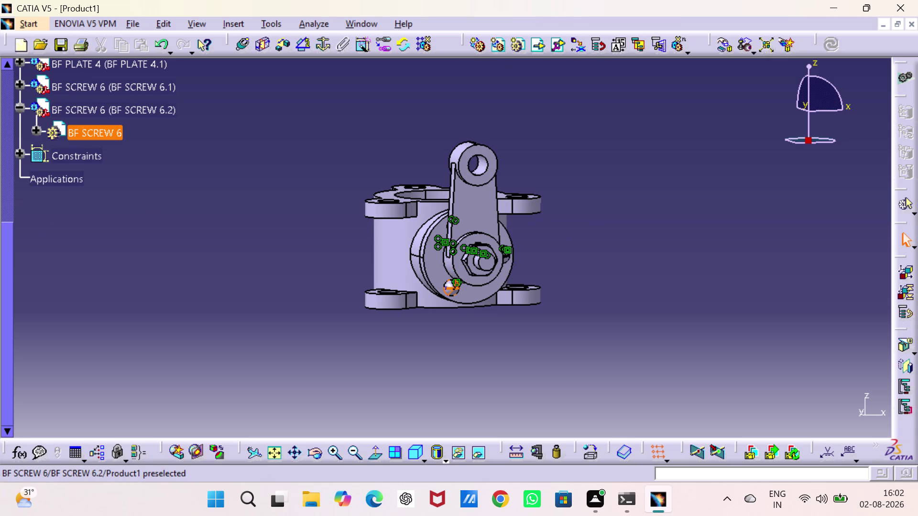
click(35, 125)
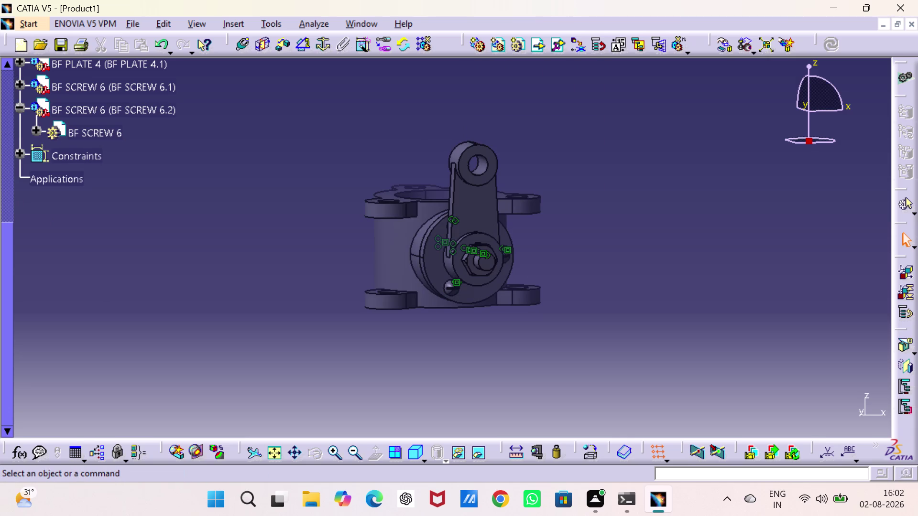
click(34, 128)
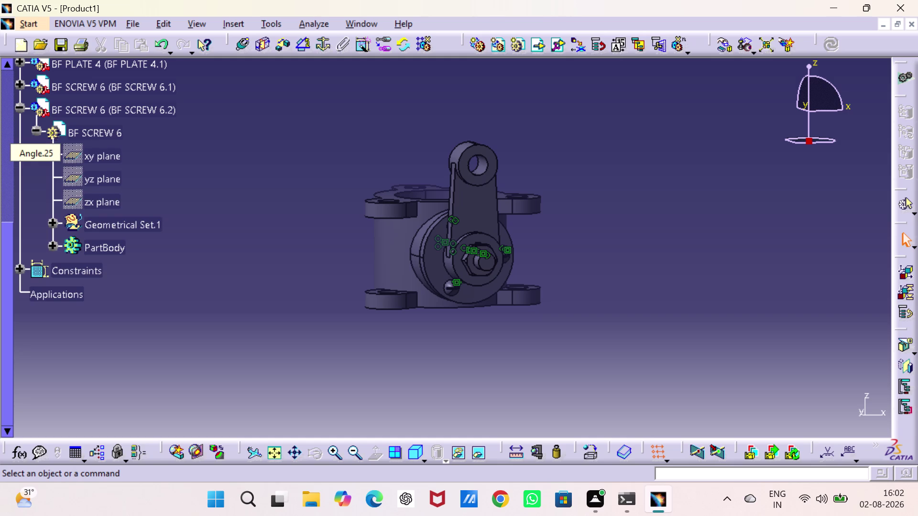
click(22, 105)
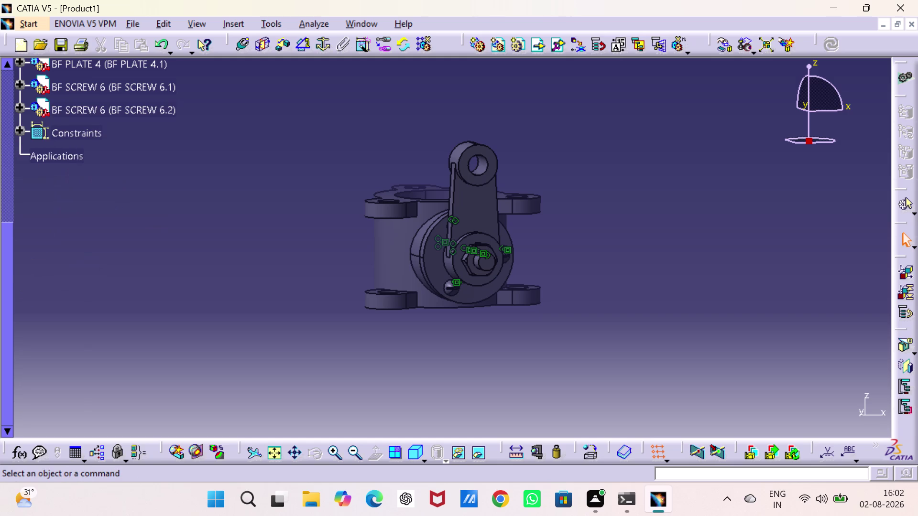
click(22, 106)
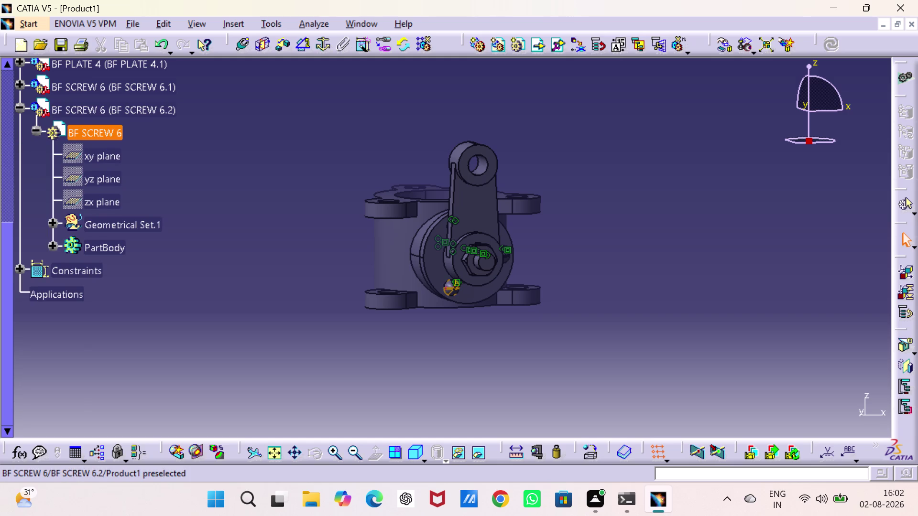
click(54, 129)
click(54, 129)
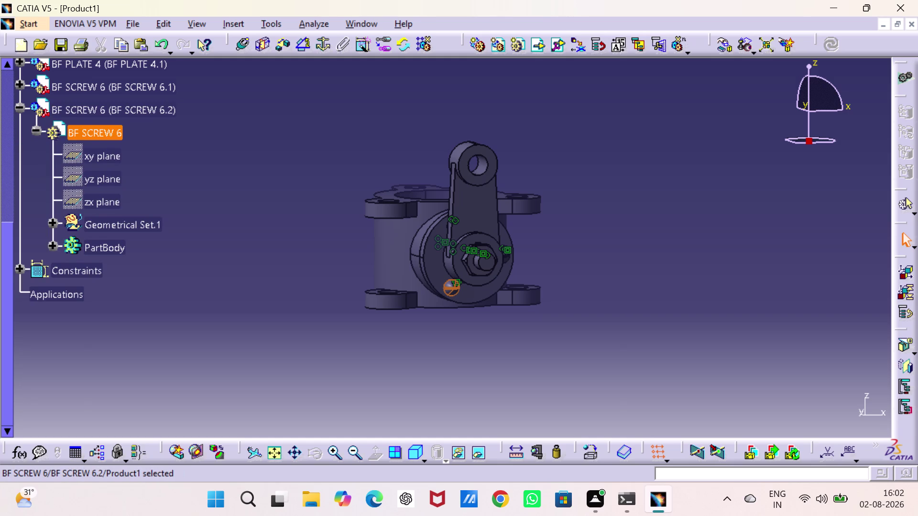
Double-click BF SCREW 6 in the tree to enter part editing.
click(34, 130)
click(34, 129)
click(34, 130)
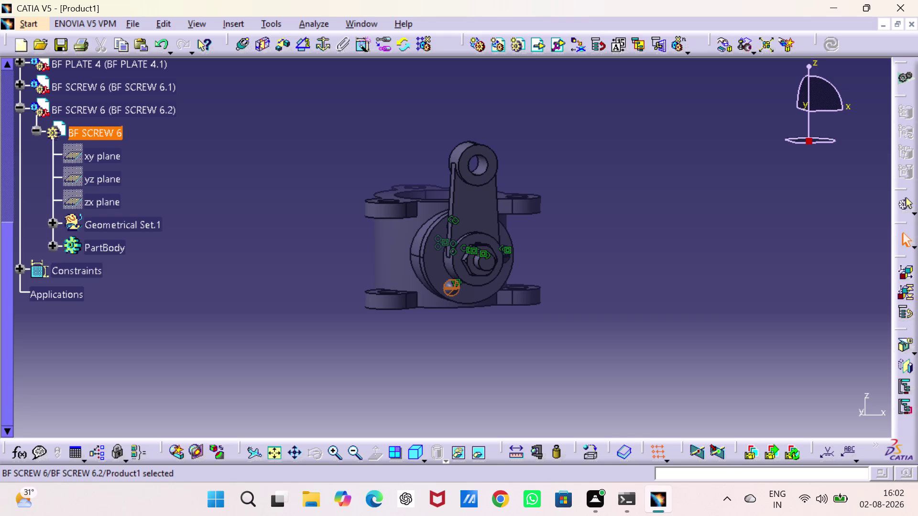
click(34, 129)
click(78, 125)
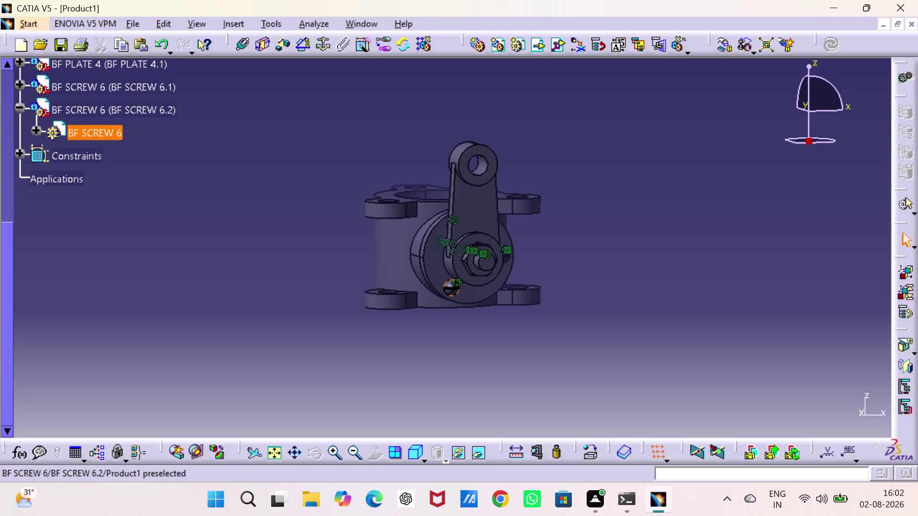
click(50, 127)
double_click(49, 133)
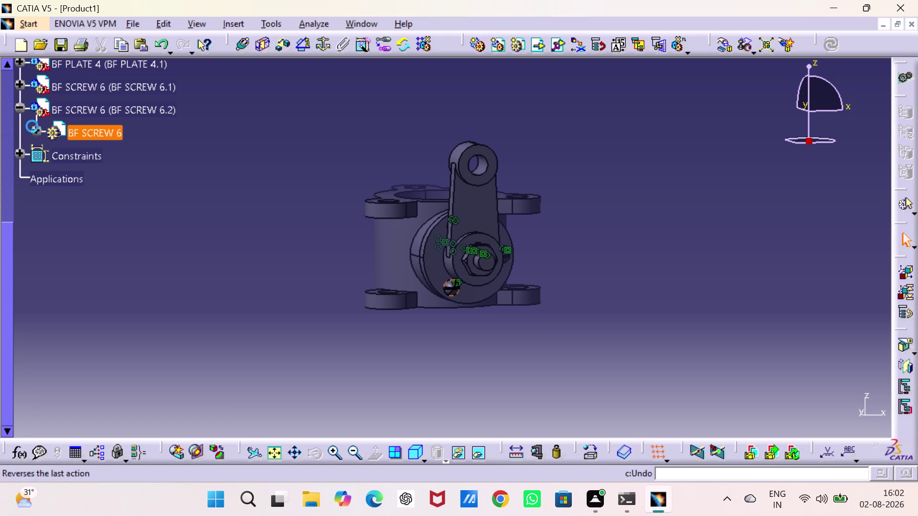
click(24, 106)
triple_click(24, 107)
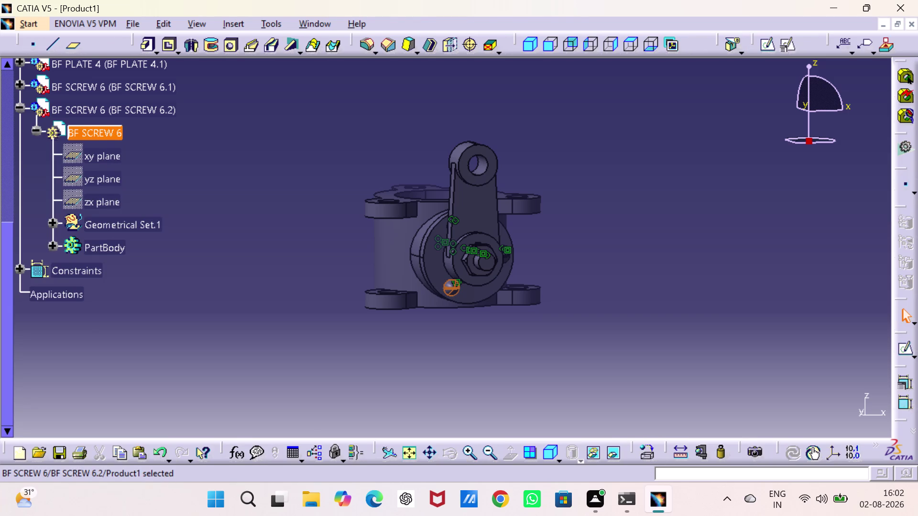
click(18, 82)
Collapse the screw branches and switch from Part Design to Assembly Design.
click(18, 82)
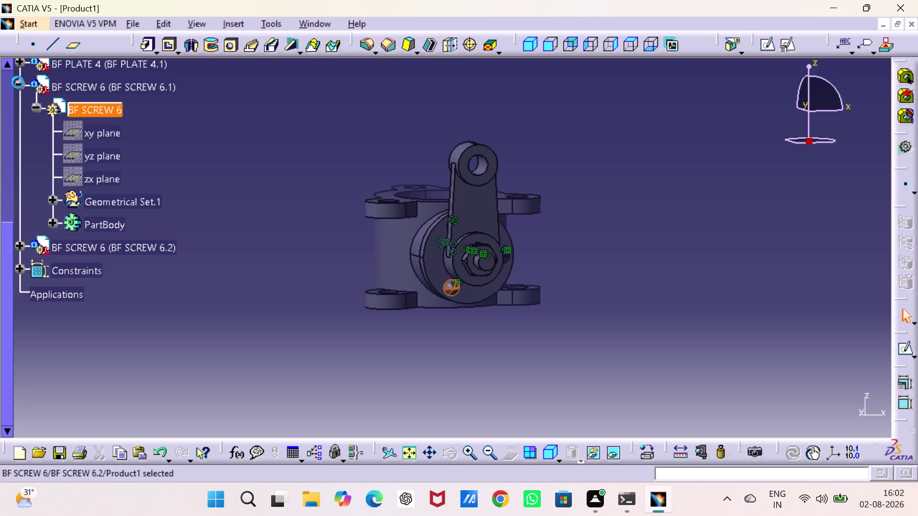
click(17, 127)
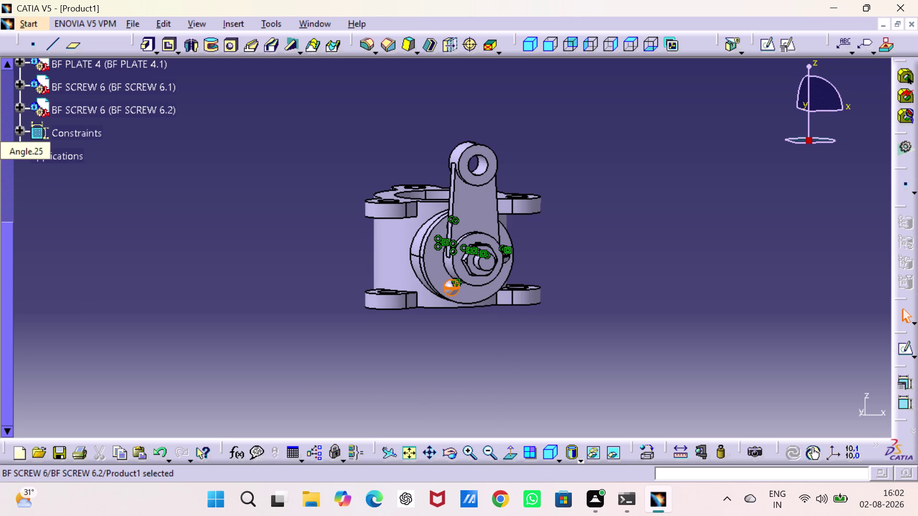
click(17, 105)
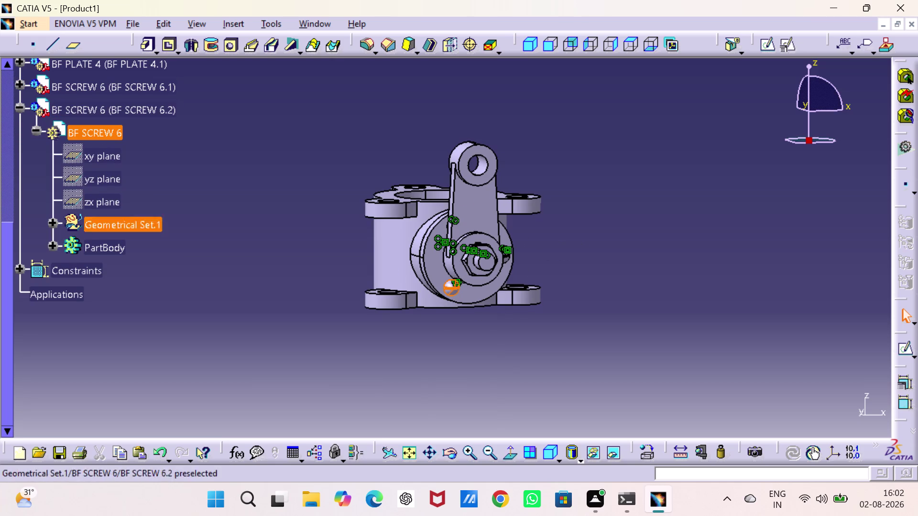
click(85, 200)
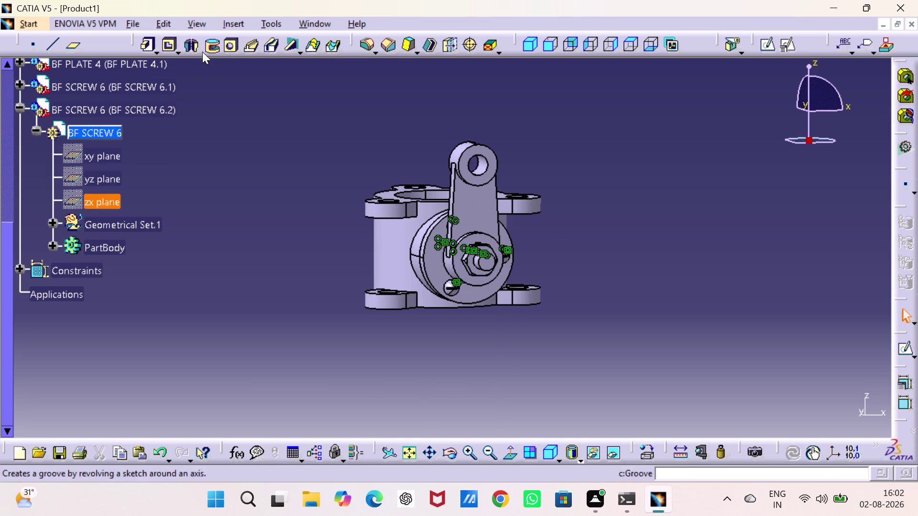
scroll(up, 3)
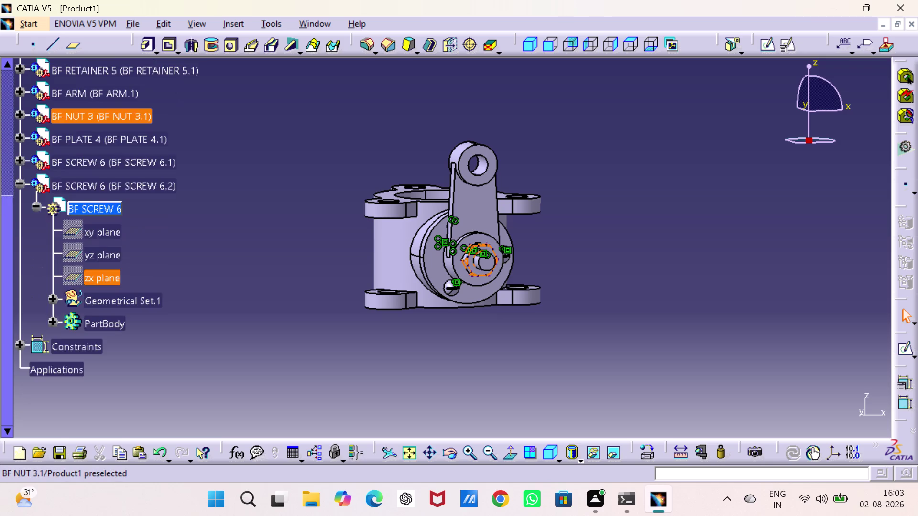
scroll(up, 3)
scroll(up, 3)
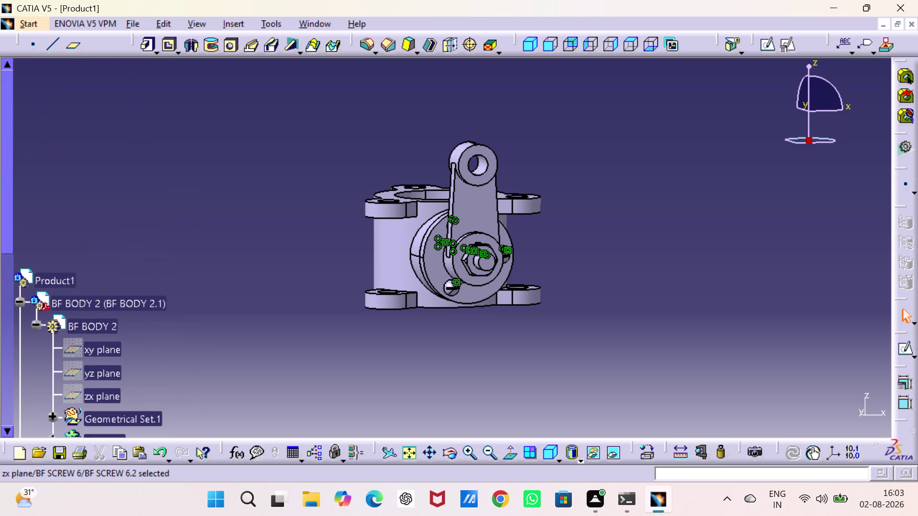
click(38, 21)
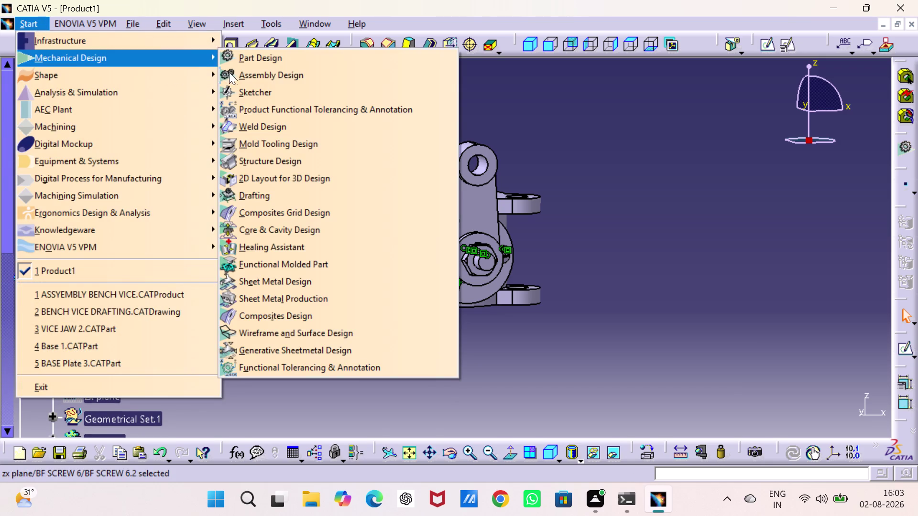
click(242, 72)
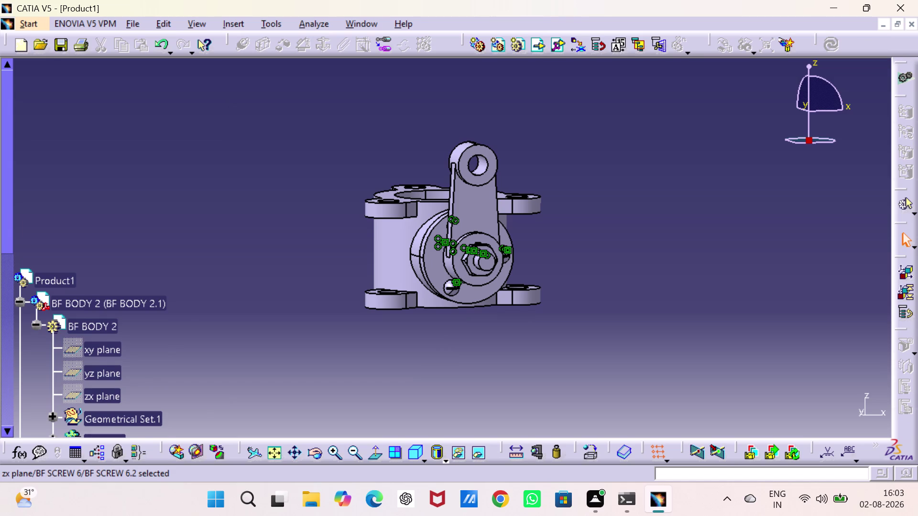
Undo the last three operations with Ctrl+Z.
scroll(down, 3)
scroll(down, 3)
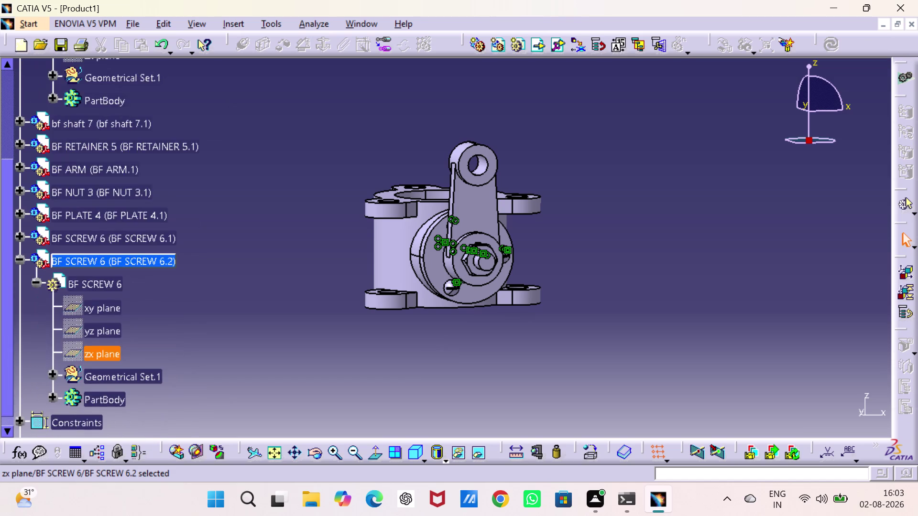
scroll(down, 3)
click(244, 213)
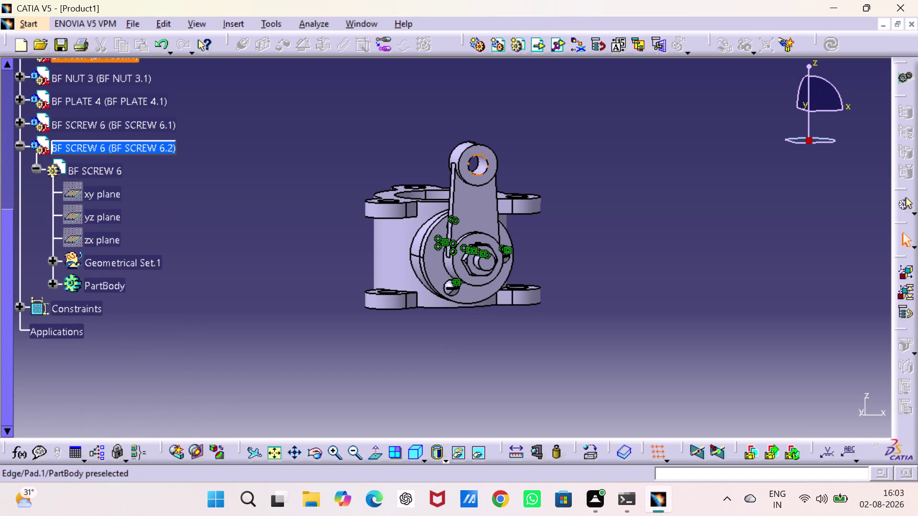
key(ctrl+z)
key(ctrl+z)
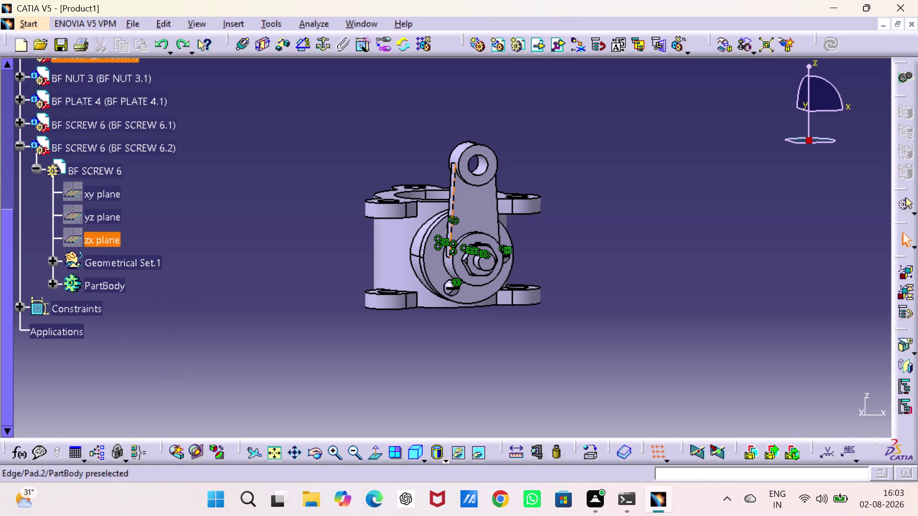
key(ctrl+z)
Cut the Angle.25 constraint from the assembly.
click(319, 156)
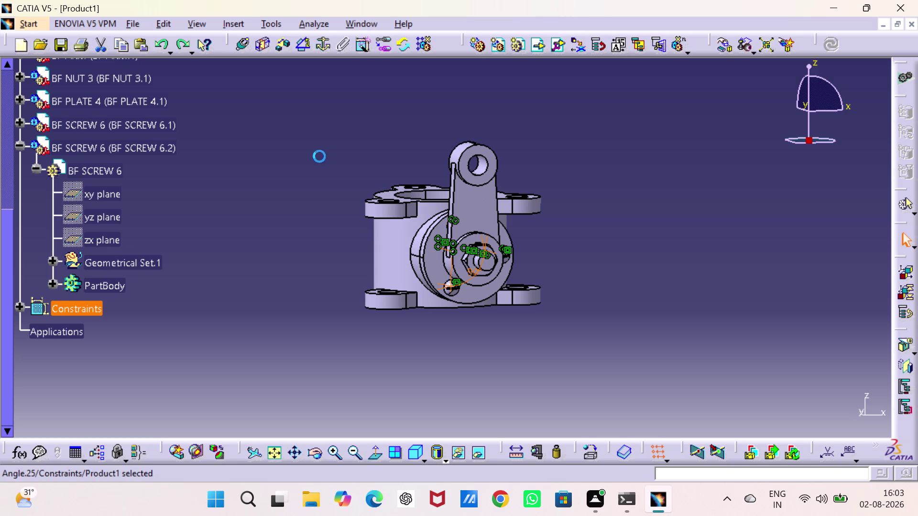
click(468, 279)
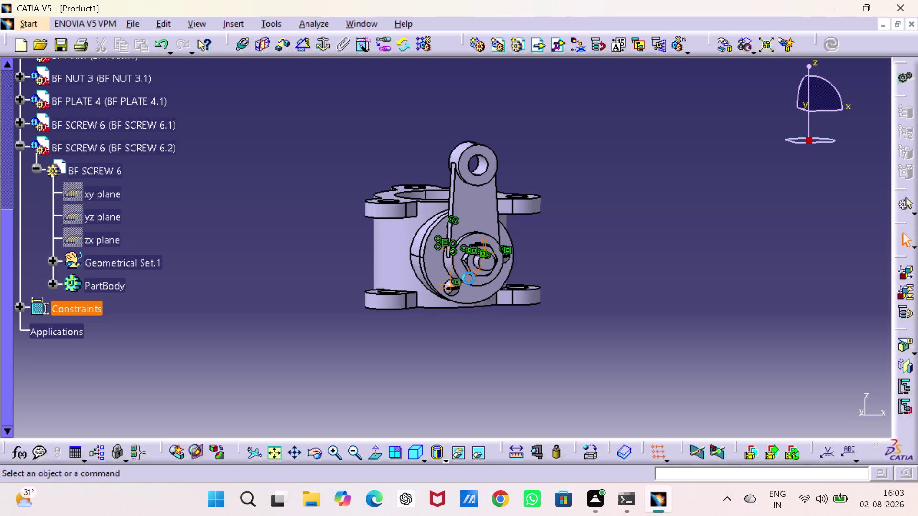
right_click(468, 279)
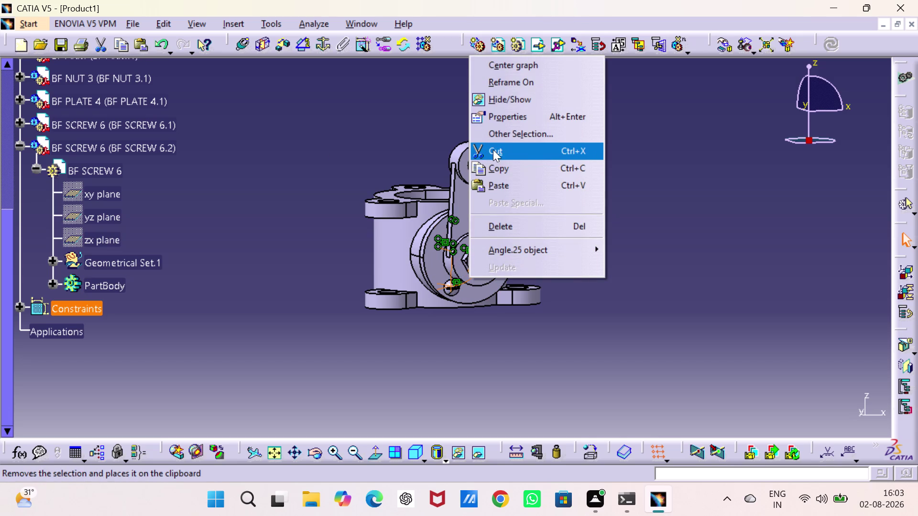
click(523, 95)
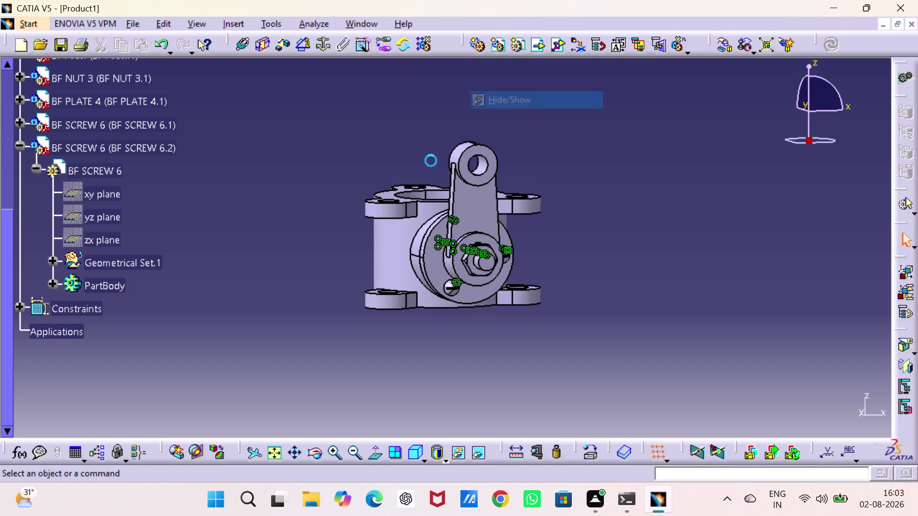
Start a new angle constraint using the second screw's zx plane.
drag(290, 159, 280, 160)
click(104, 220)
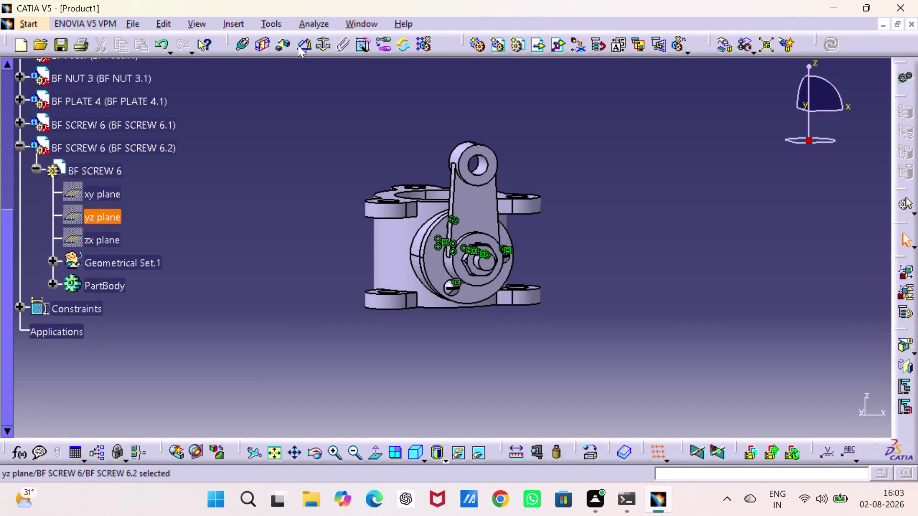
click(106, 239)
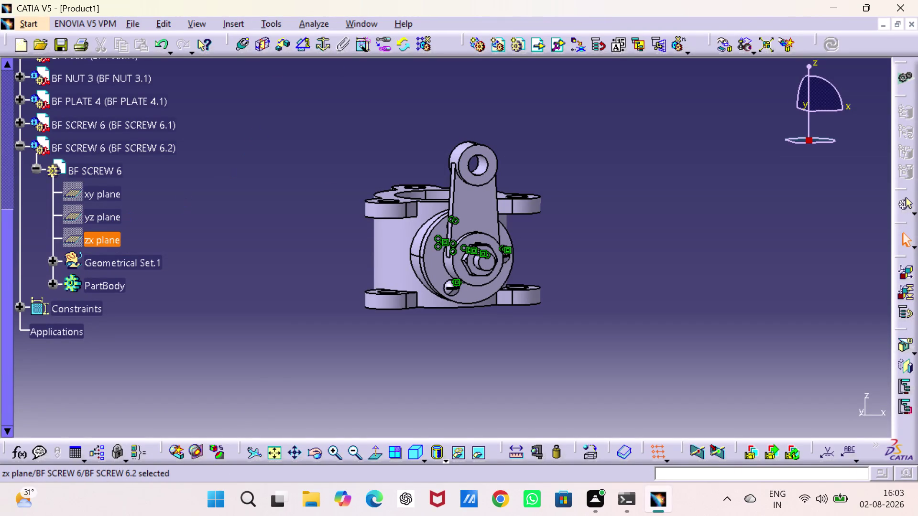
click(301, 51)
Finish the 90° angle constraint using BF BODY 2's yz plane as the second element.
scroll(up, 3)
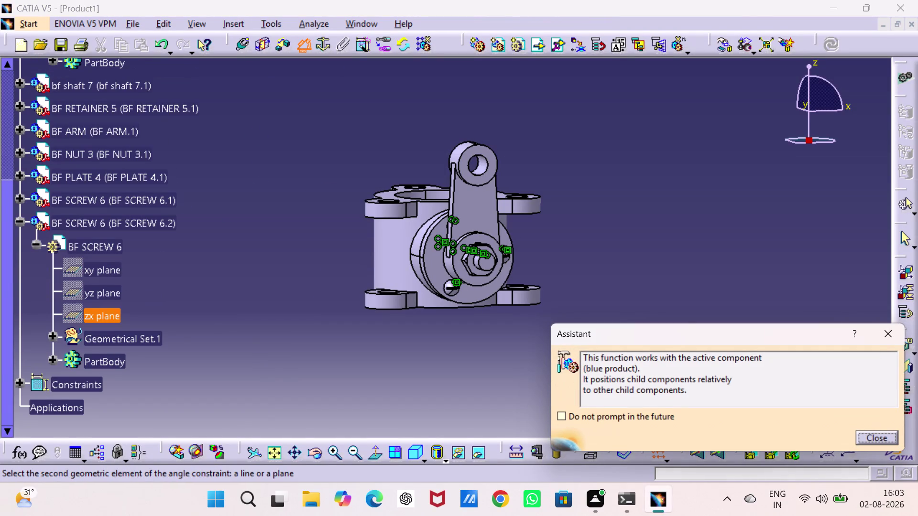
scroll(up, 3)
scroll(up, 3)
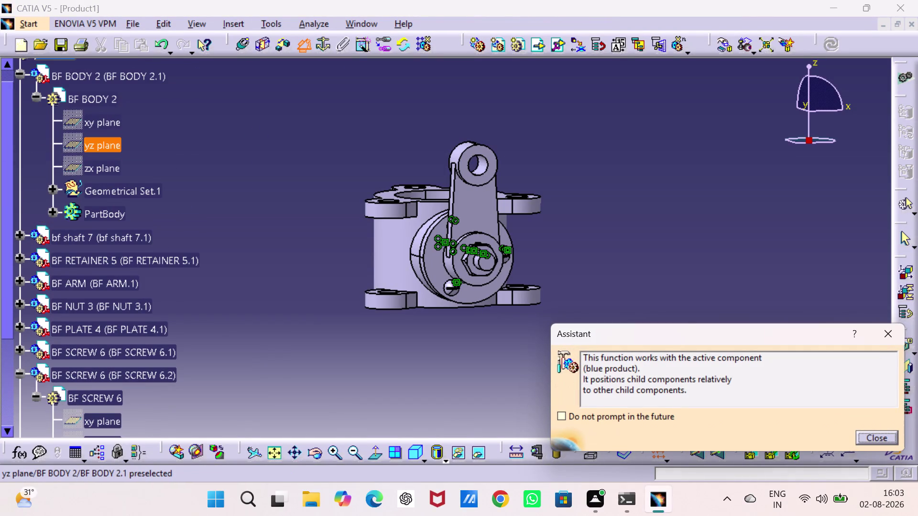
click(114, 141)
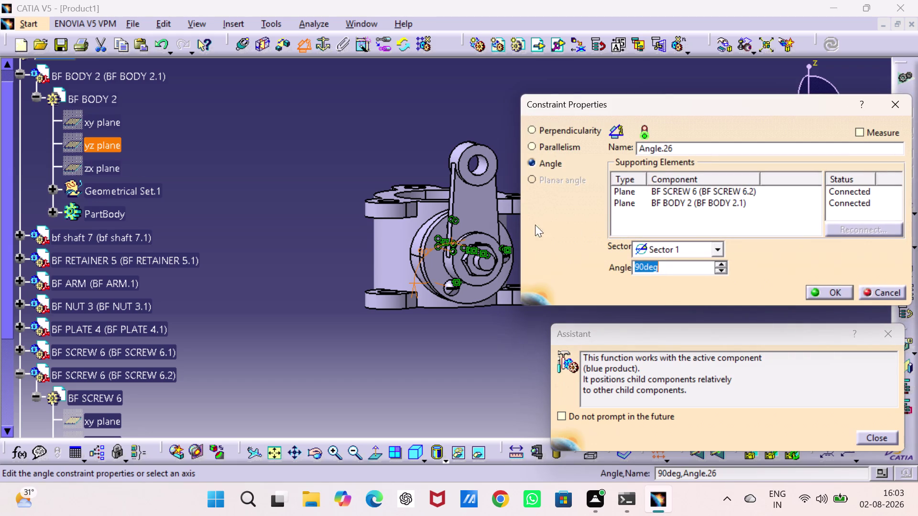
click(882, 436)
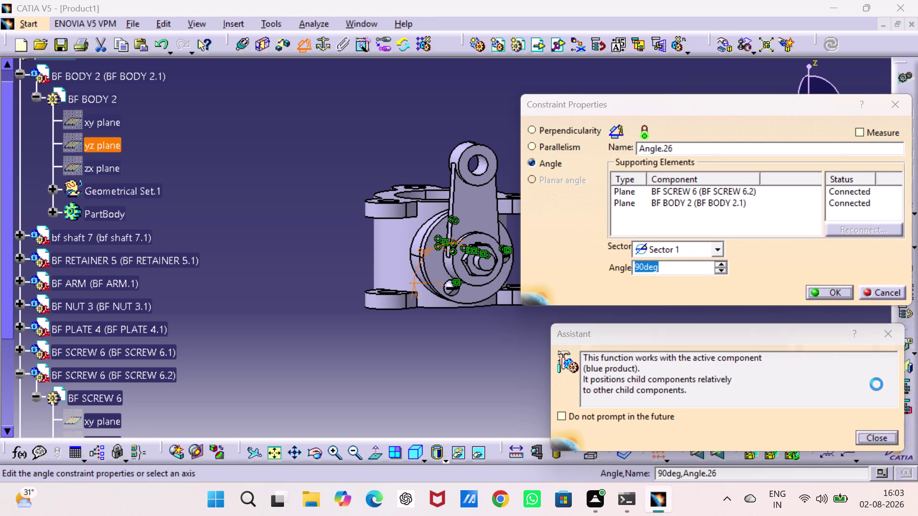
click(837, 287)
drag(778, 349, 767, 352)
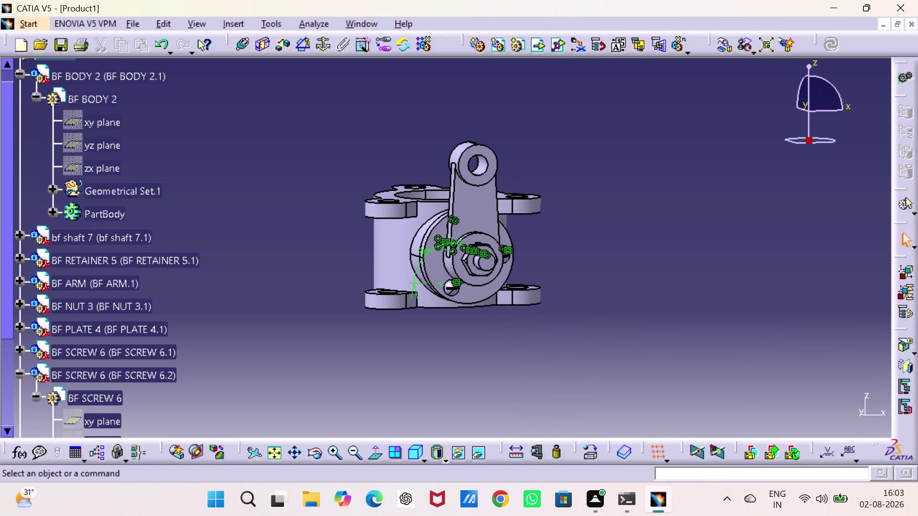
scroll(down, 3)
scroll(down, 3)
scroll(up, 3)
scroll(up, 3)
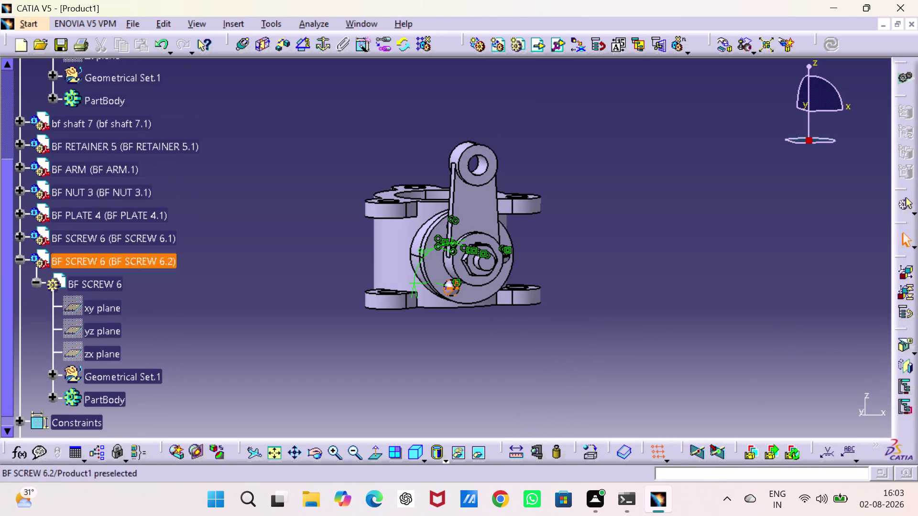
Add a 0° angle constraint between the second screw's yz plane and the body's yz plane.
click(106, 327)
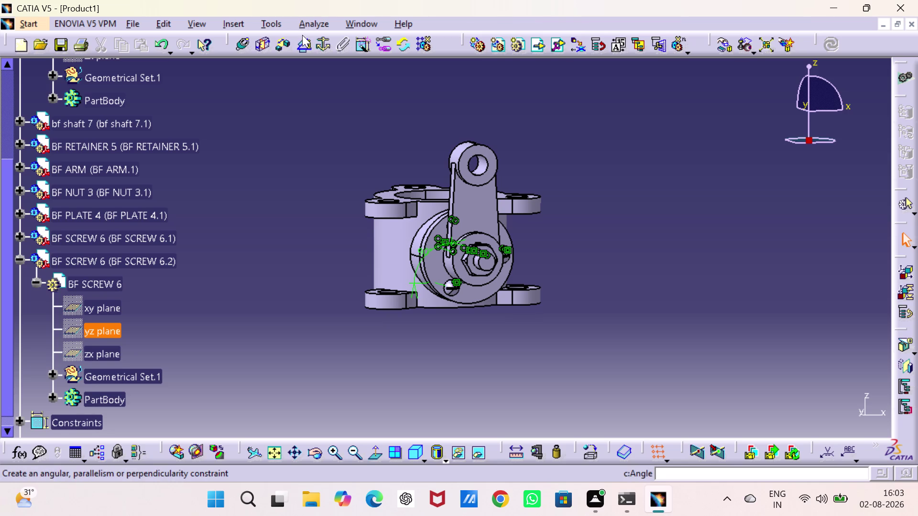
click(304, 41)
scroll(up, 3)
scroll(up, 3)
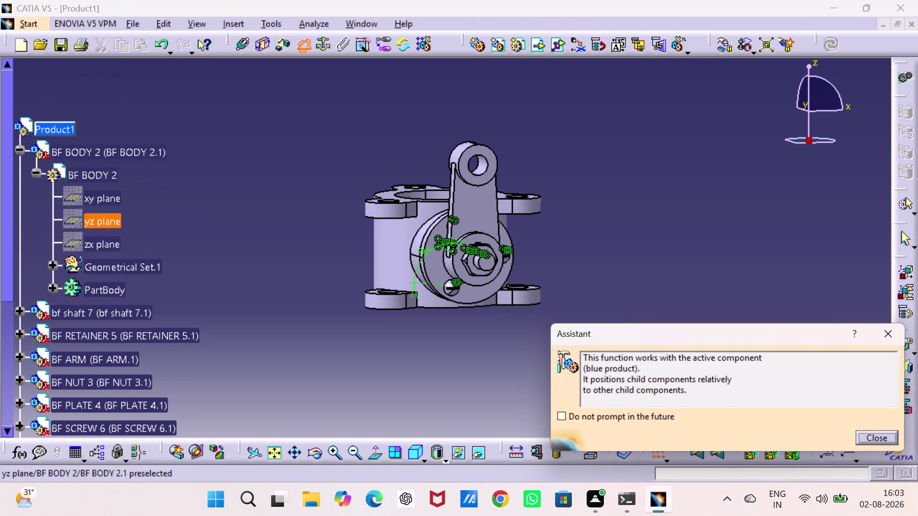
click(108, 228)
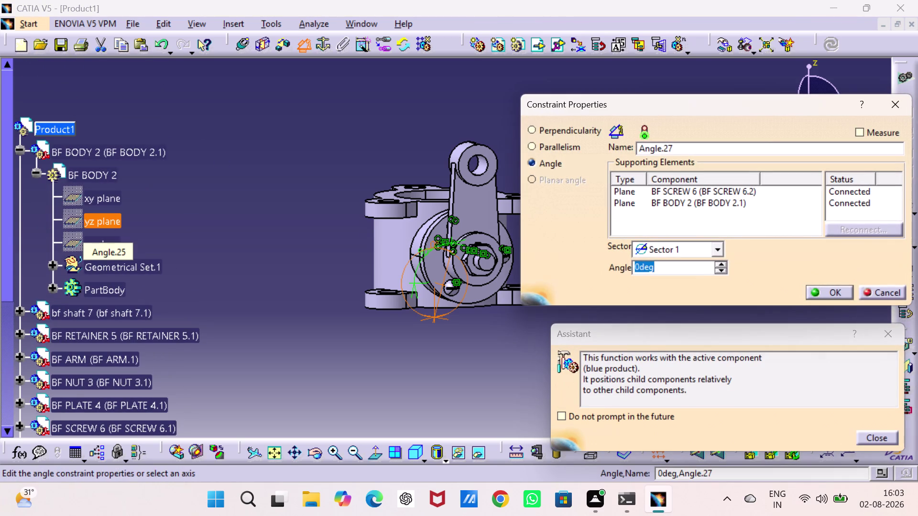
click(836, 288)
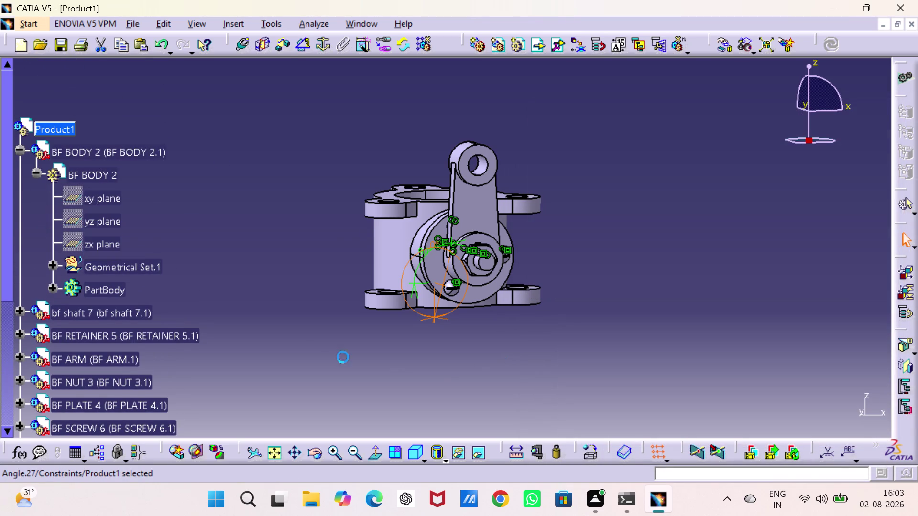
scroll(down, 3)
scroll(down, 3)
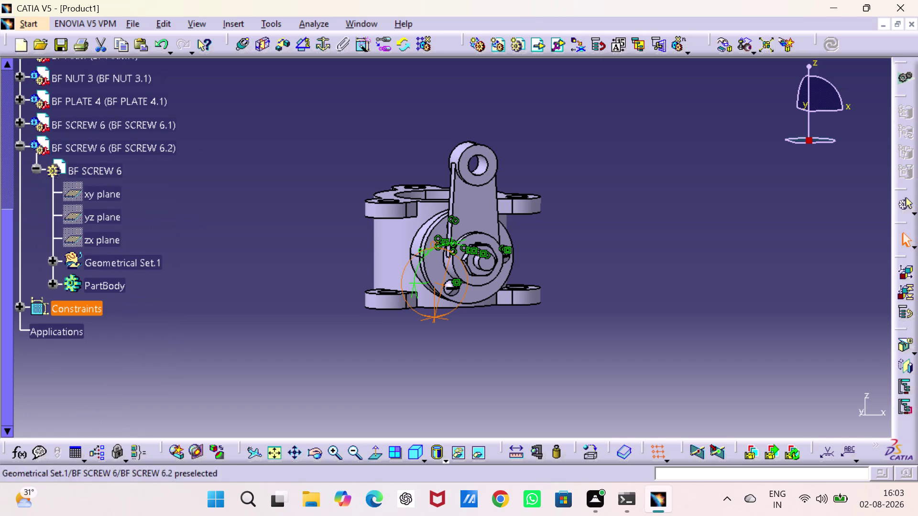
right_click(131, 151)
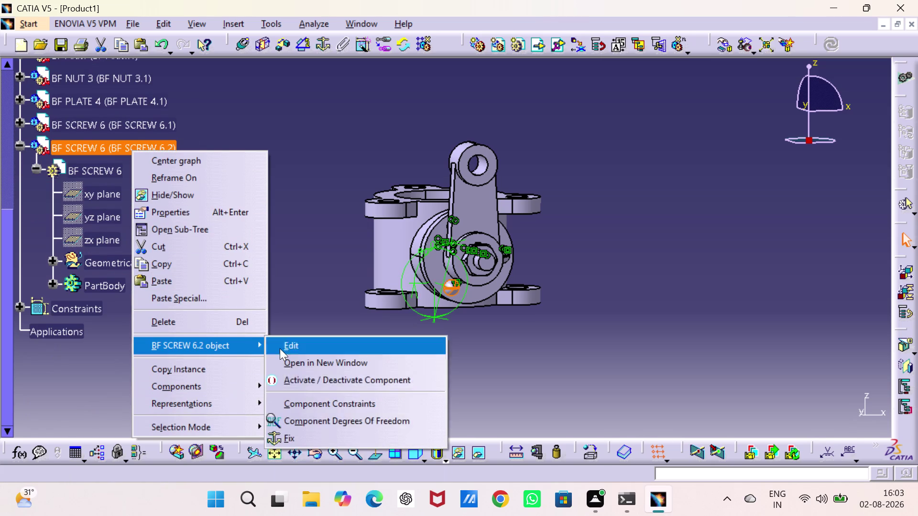
click(335, 420)
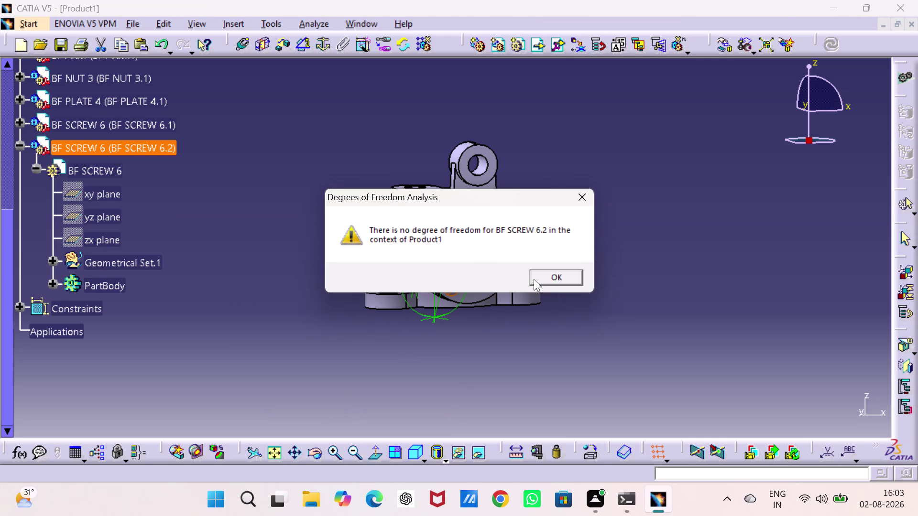
click(558, 272)
click(690, 308)
click(424, 312)
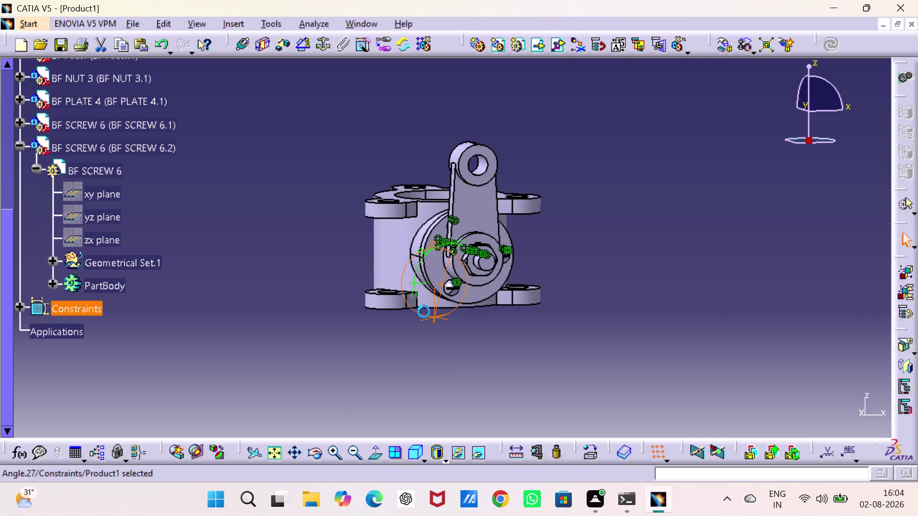
right_click(442, 312)
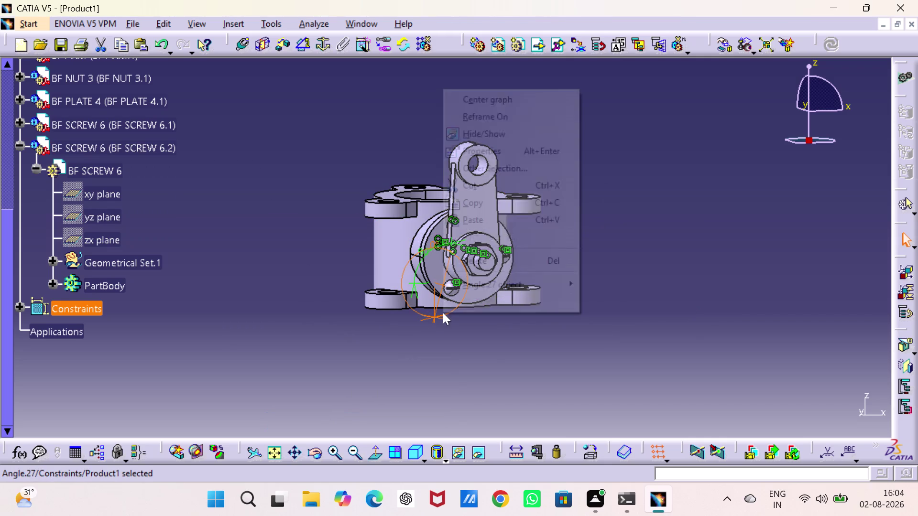
click(492, 138)
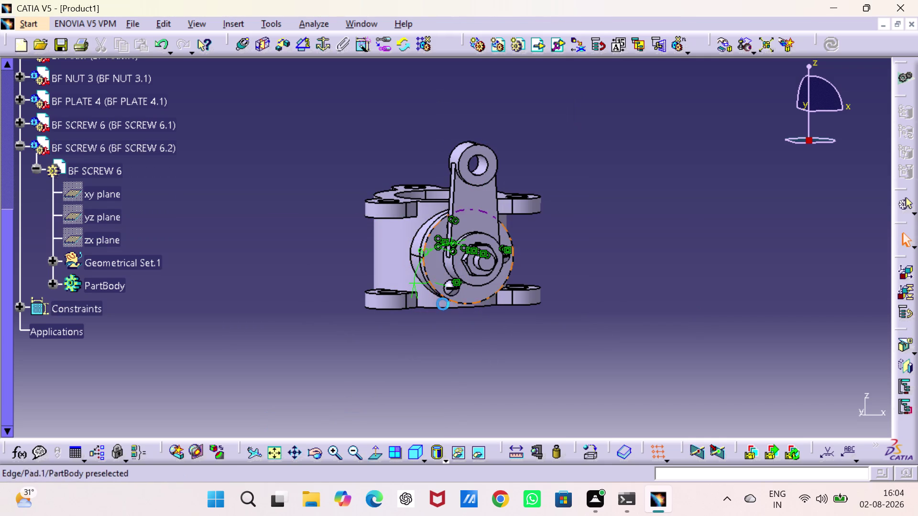
right_click(417, 280)
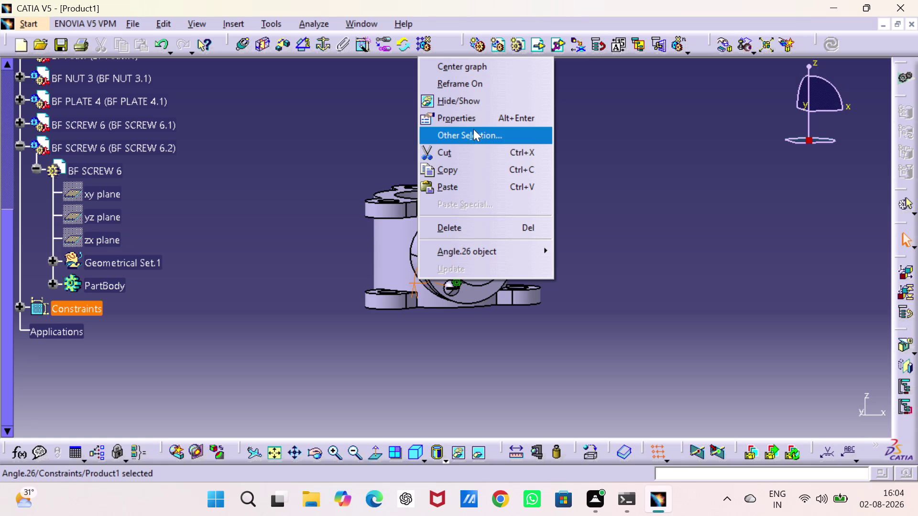
click(475, 101)
click(235, 236)
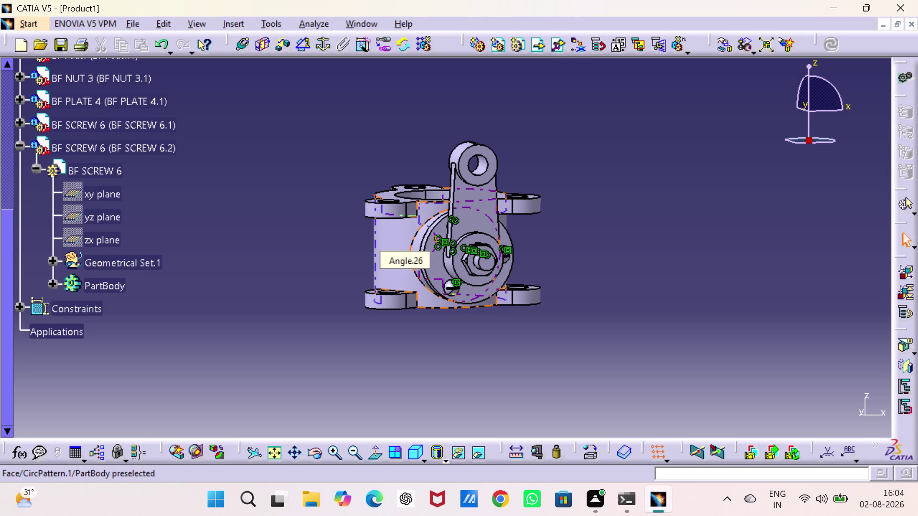
click(16, 145)
scroll(up, 3)
scroll(up, 3)
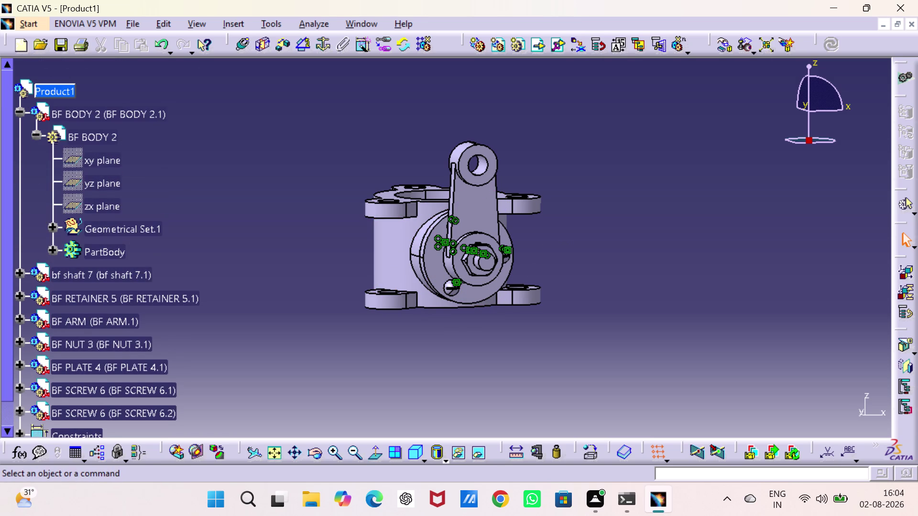
Insert BF SCREW 6 under Product1 as an existing component and dismiss the incident report.
click(558, 154)
click(561, 154)
click(51, 90)
right_click(51, 90)
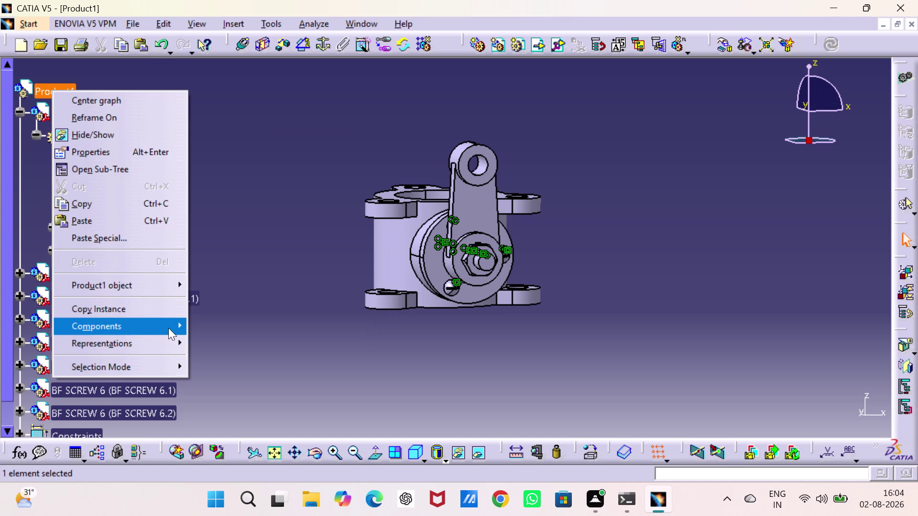
click(234, 204)
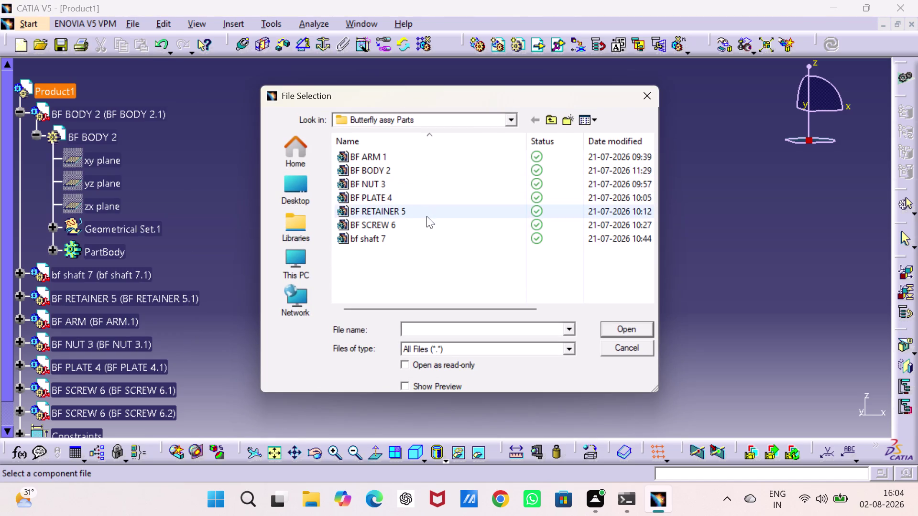
click(426, 222)
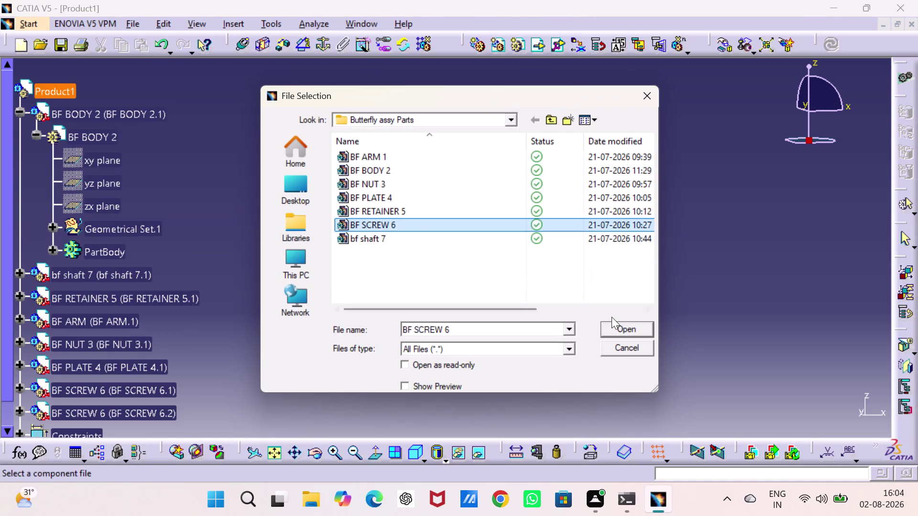
click(619, 332)
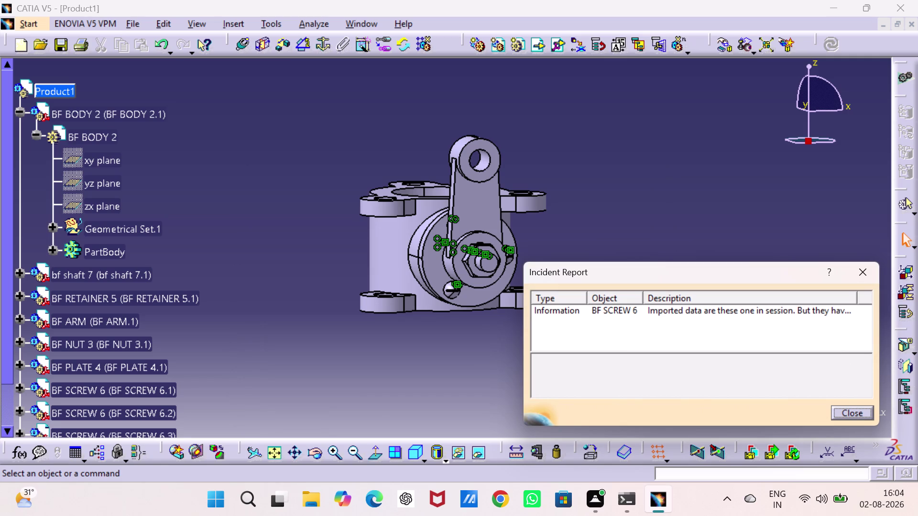
click(852, 410)
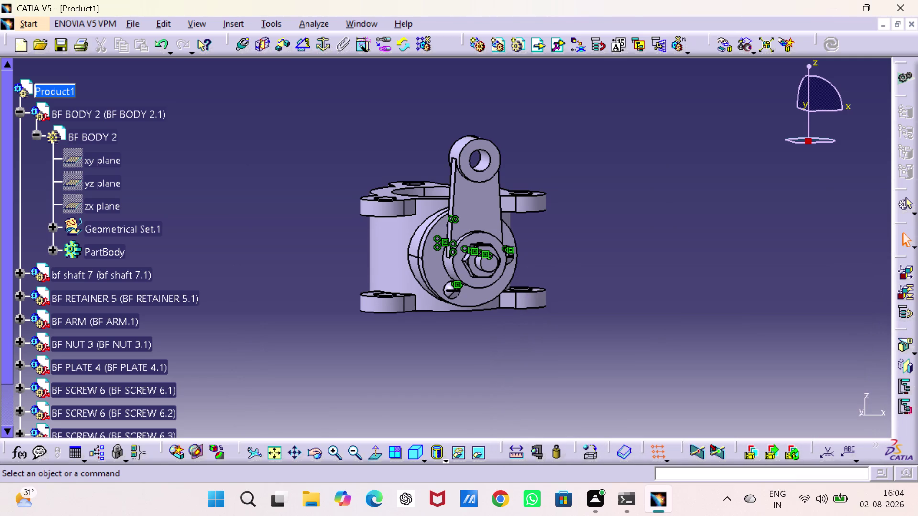
Drag BF SCREW 6.3 up along Z, then rotate it about X toward the shaft end.
middle_drag(582, 177, 547, 96)
middle_drag(440, 133, 493, 254)
drag(439, 132, 492, 251)
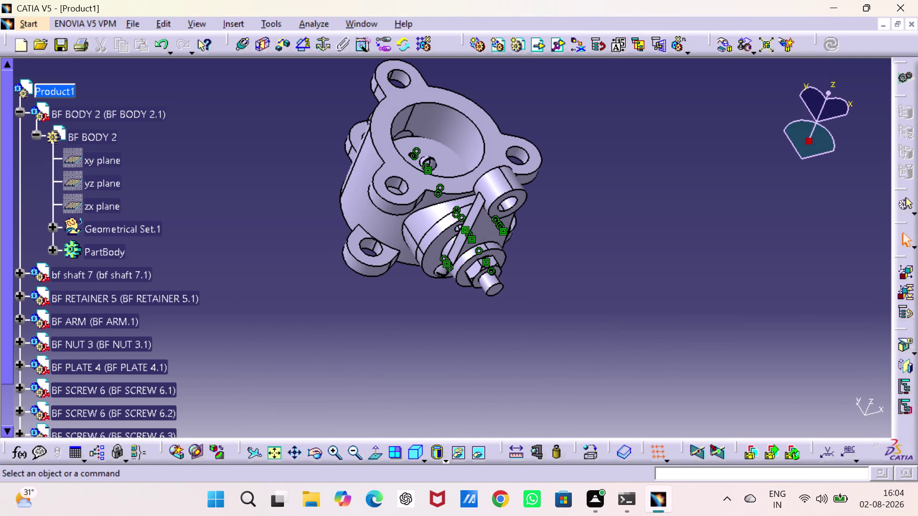
click(725, 43)
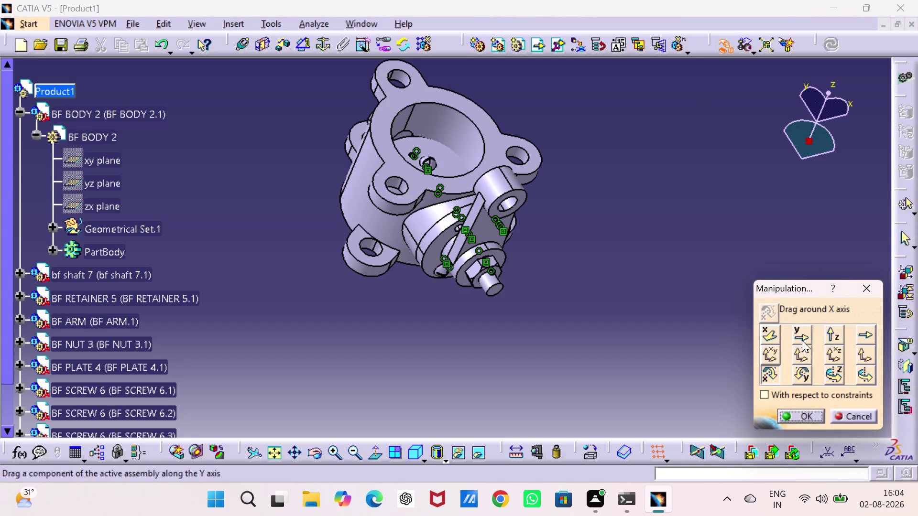
click(833, 334)
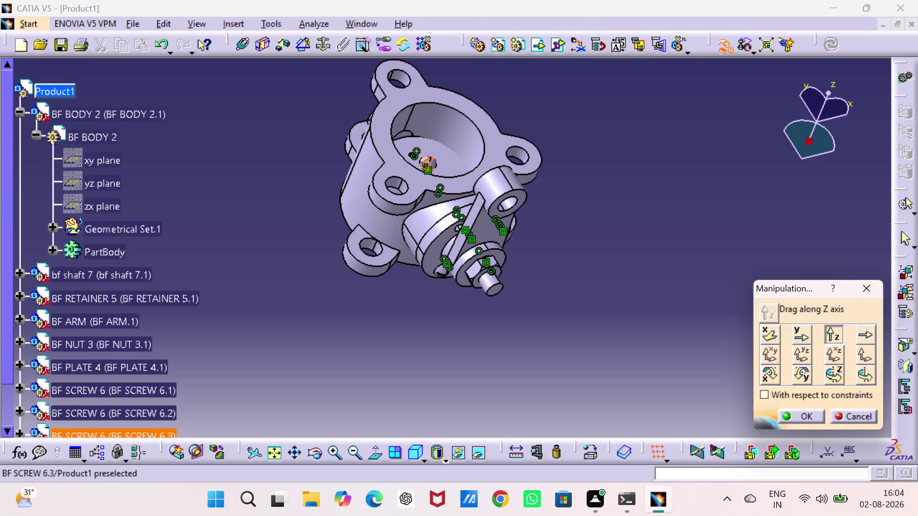
drag(431, 158, 447, 84)
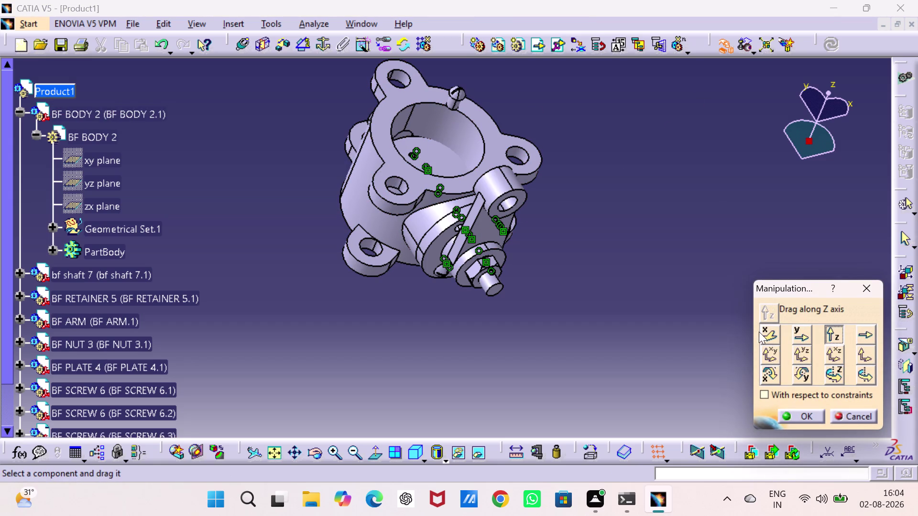
click(770, 372)
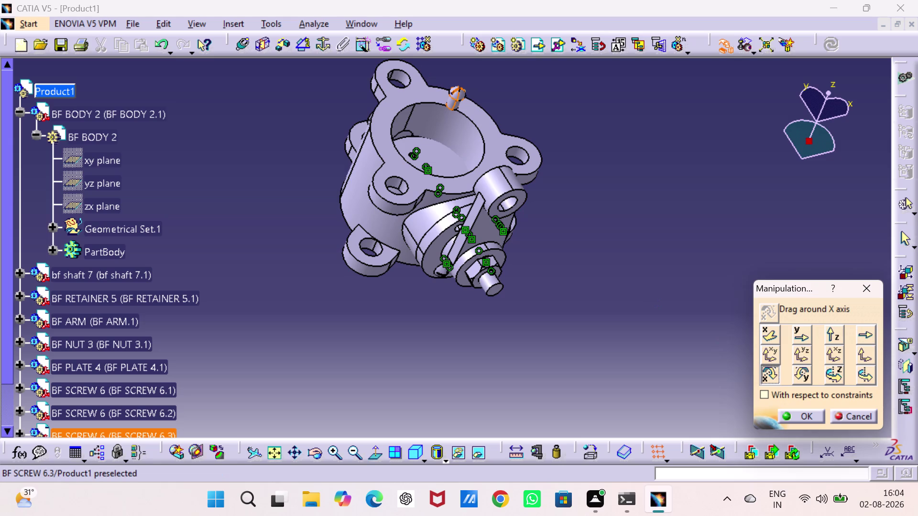
drag(455, 95, 522, 367)
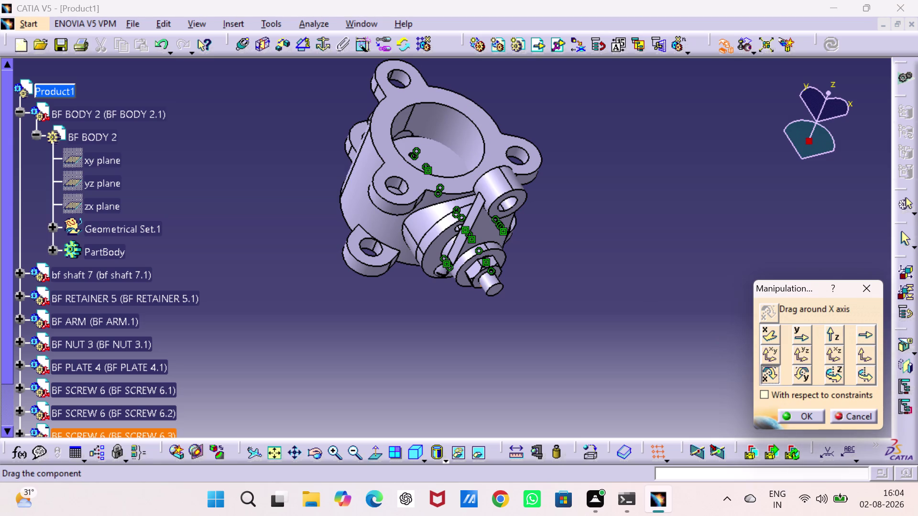
drag(522, 368, 491, 465)
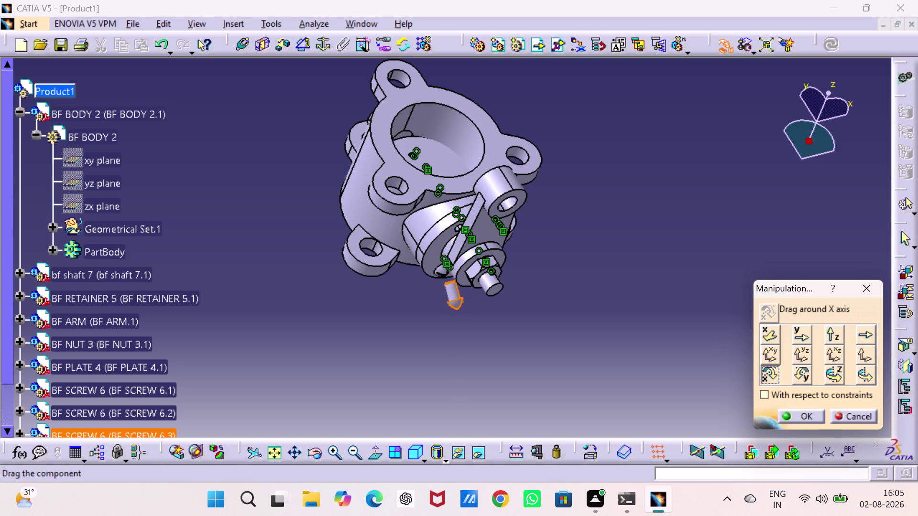
drag(491, 465, 513, 358)
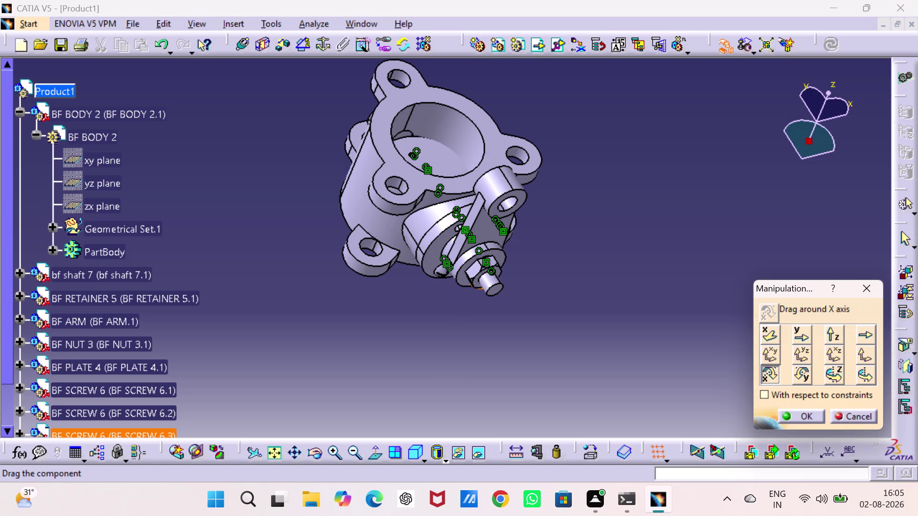
drag(512, 358, 519, 407)
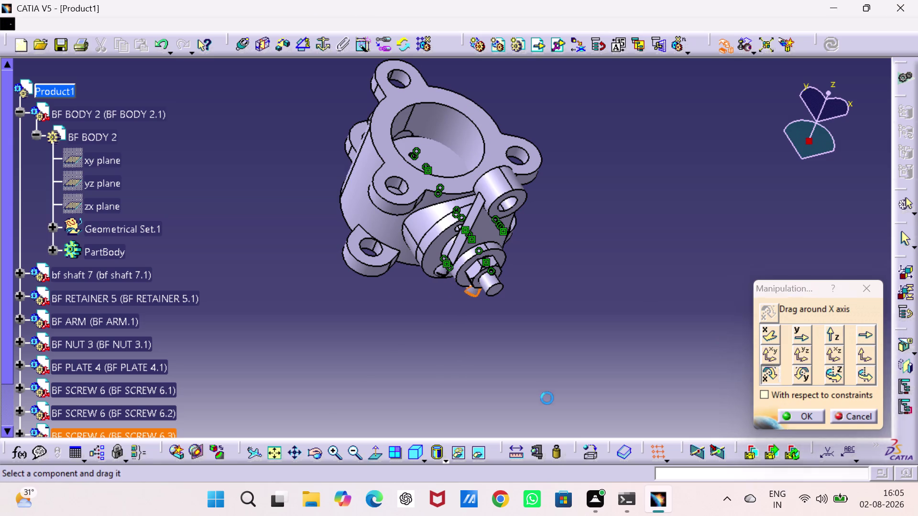
Move the screw along Y below the shaft end, tilt it about X, and accept.
click(805, 336)
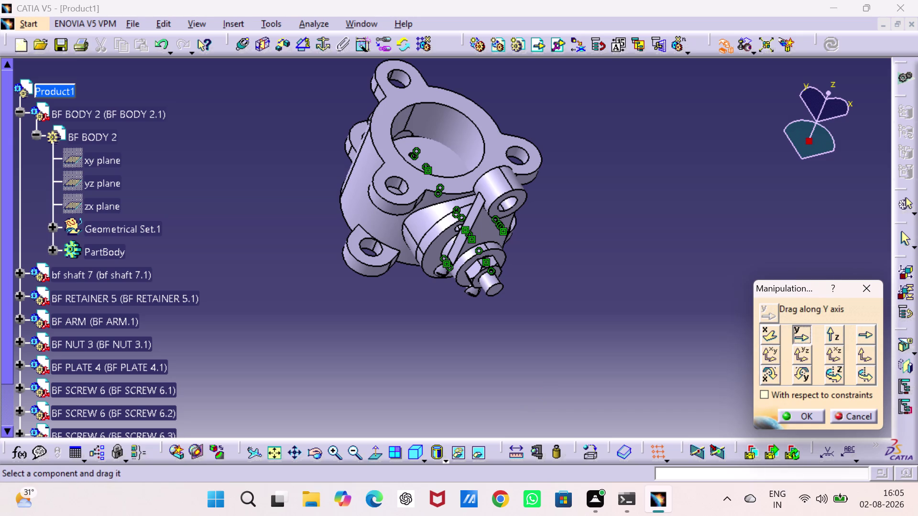
drag(484, 306, 525, 383)
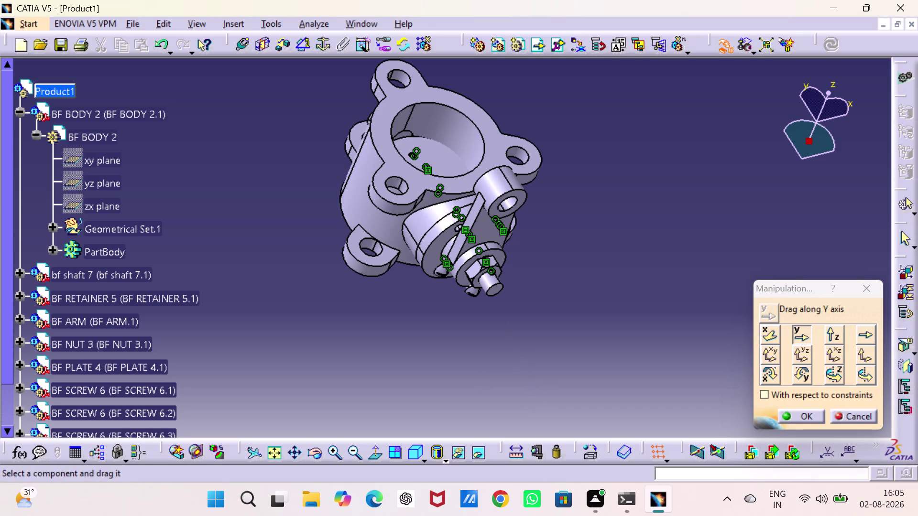
drag(472, 294, 509, 361)
click(577, 332)
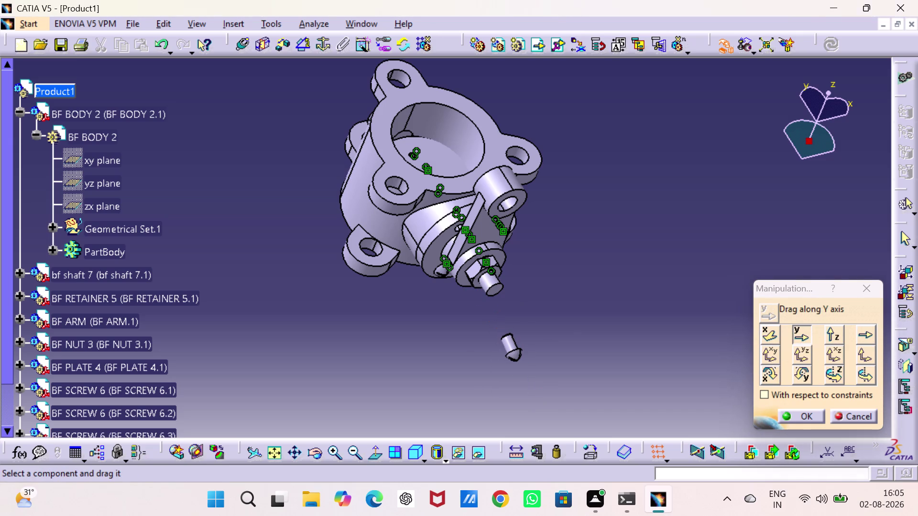
click(770, 373)
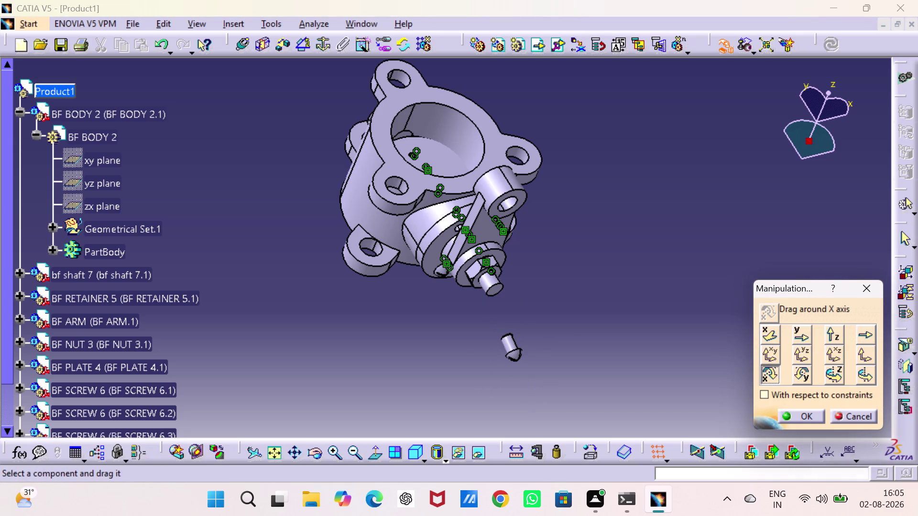
drag(515, 360, 533, 328)
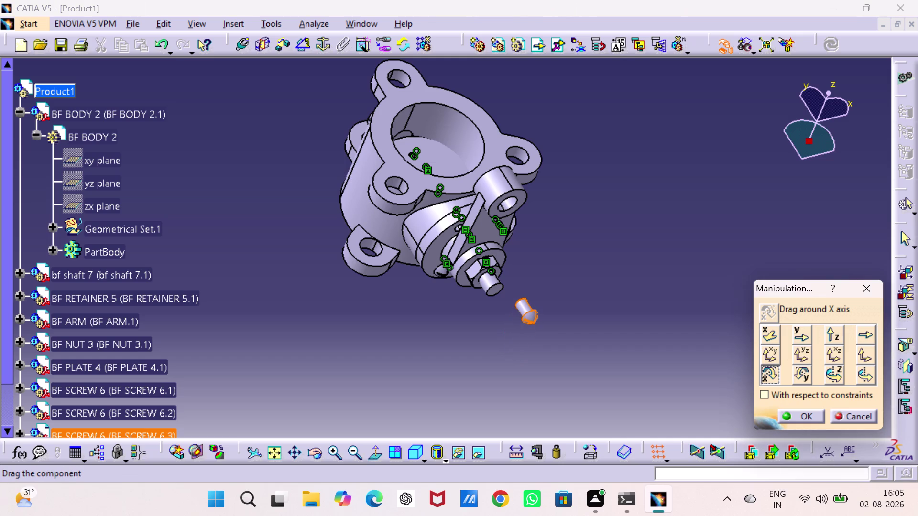
drag(533, 328, 550, 332)
click(468, 363)
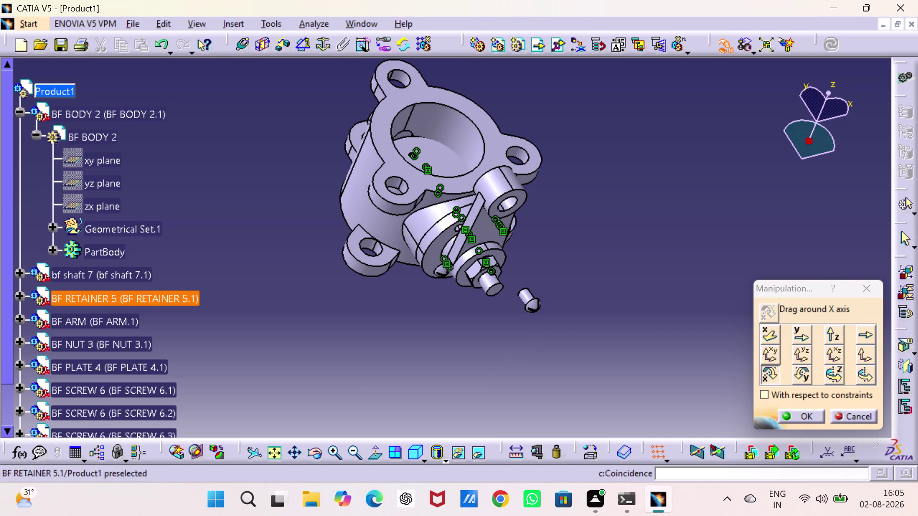
click(797, 419)
drag(593, 385, 554, 376)
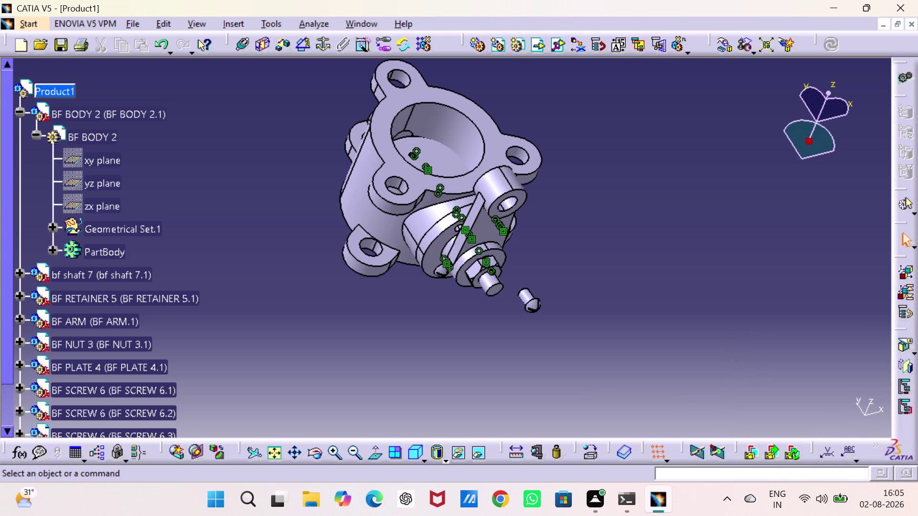
Make BF SCREW 6.3's axis coincident with the retainer's small hole axis, then update.
click(243, 37)
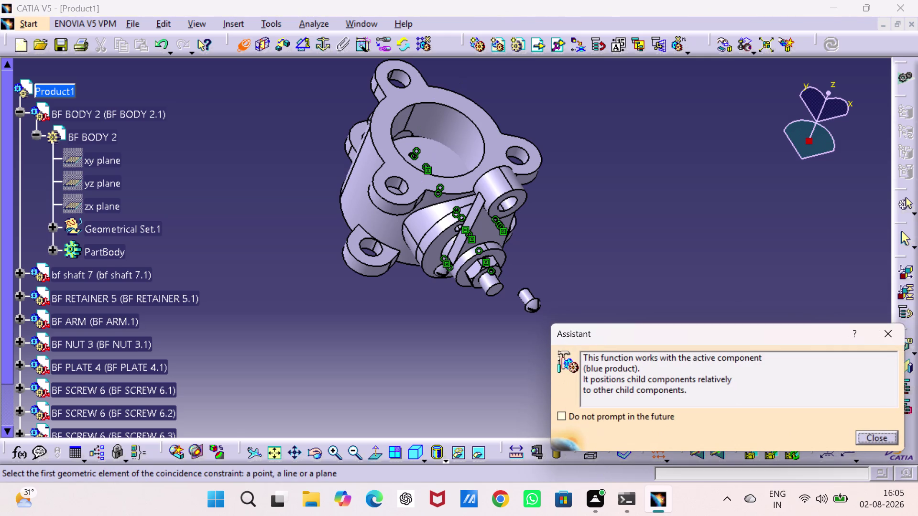
click(521, 302)
drag(399, 264, 445, 285)
middle_click(445, 284)
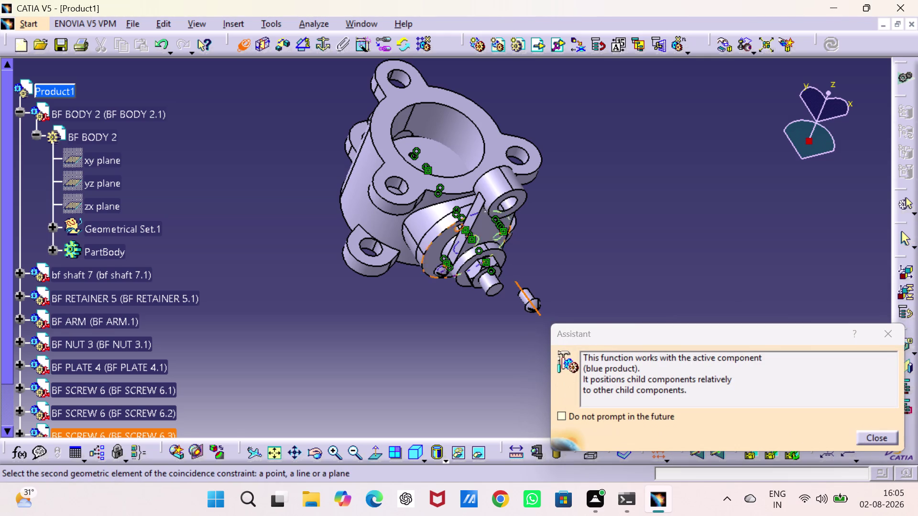
middle_drag(411, 242, 449, 252)
drag(411, 242, 447, 253)
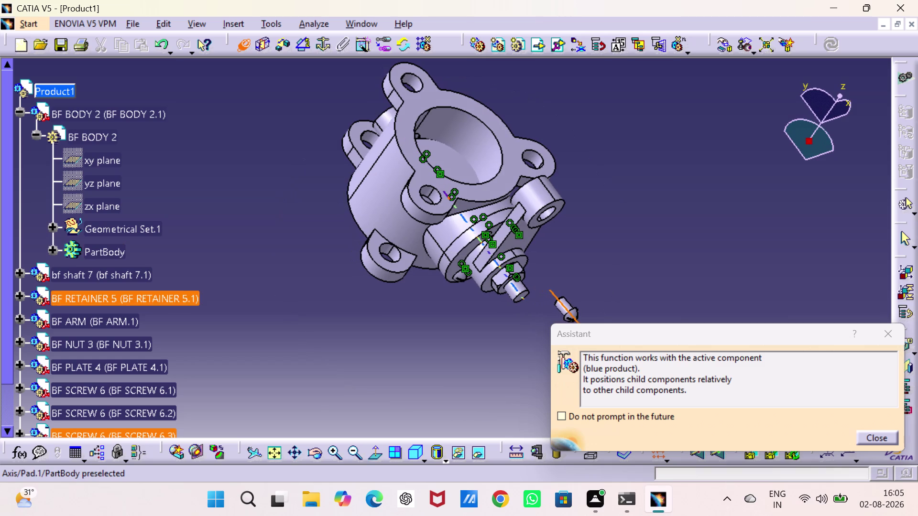
triple_click(337, 451)
double_click(337, 451)
triple_click(337, 451)
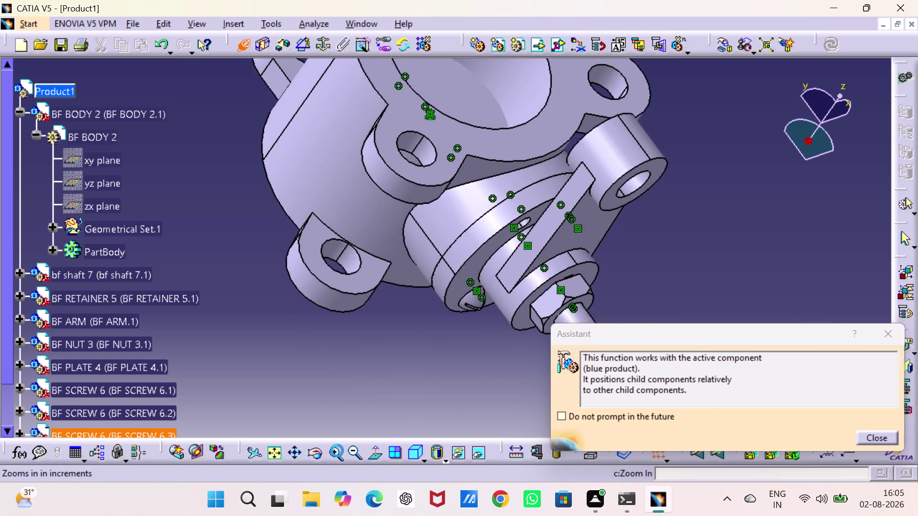
triple_click(337, 450)
triple_click(337, 451)
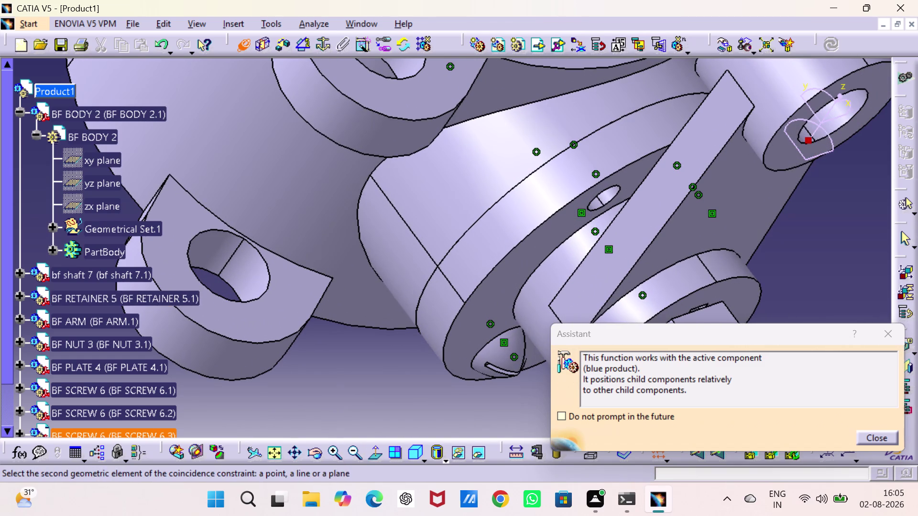
click(603, 201)
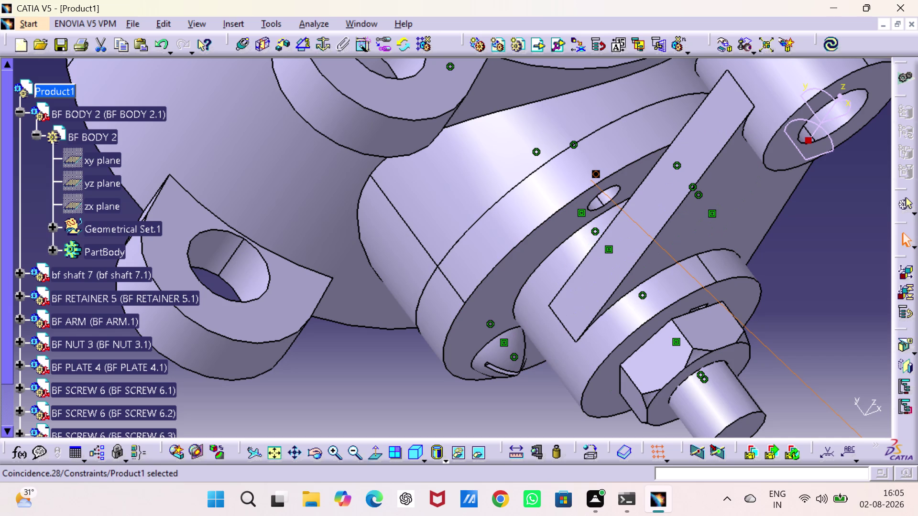
click(830, 44)
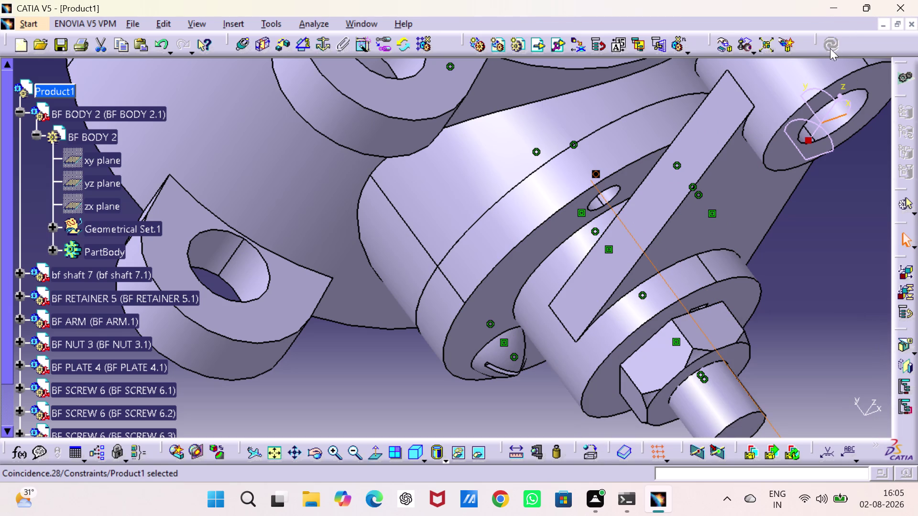
click(822, 284)
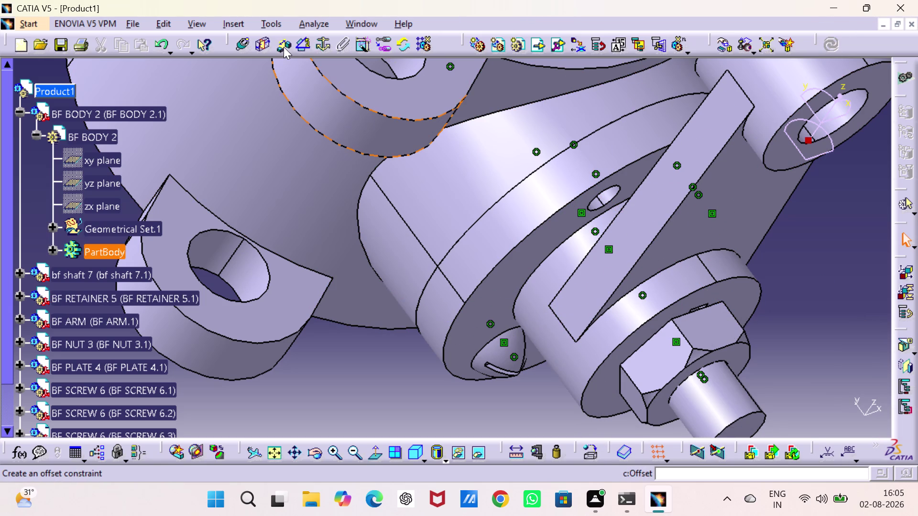
Create a line contact between BF RETAINER 5's face and BF SCREW 6.3's cylindrical shank.
click(263, 44)
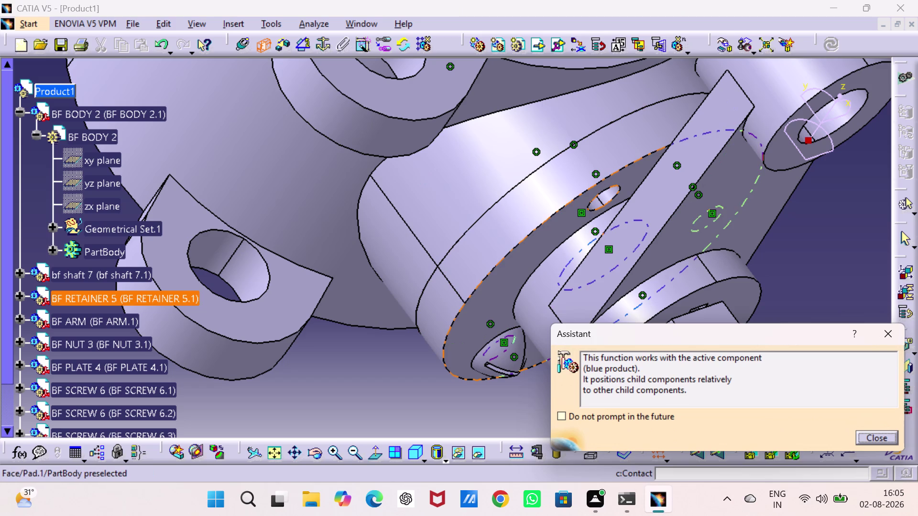
click(570, 213)
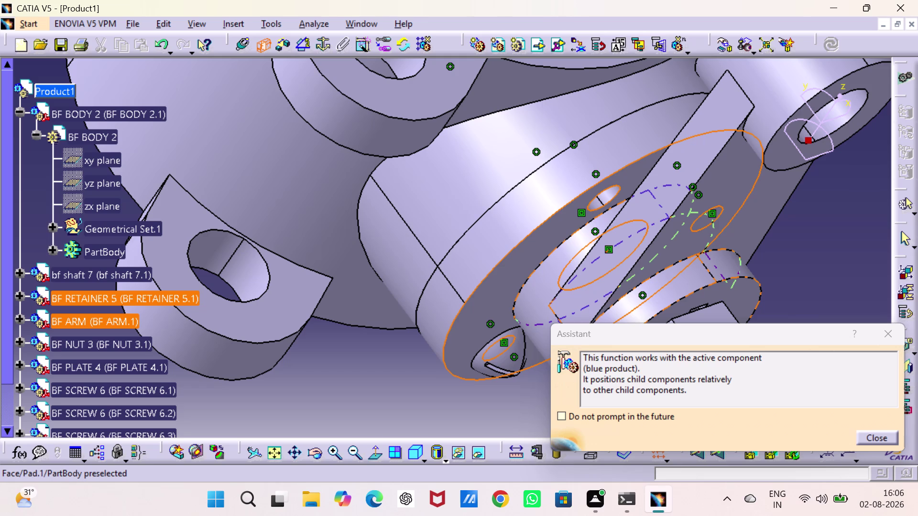
middle_drag(563, 242, 271, 71)
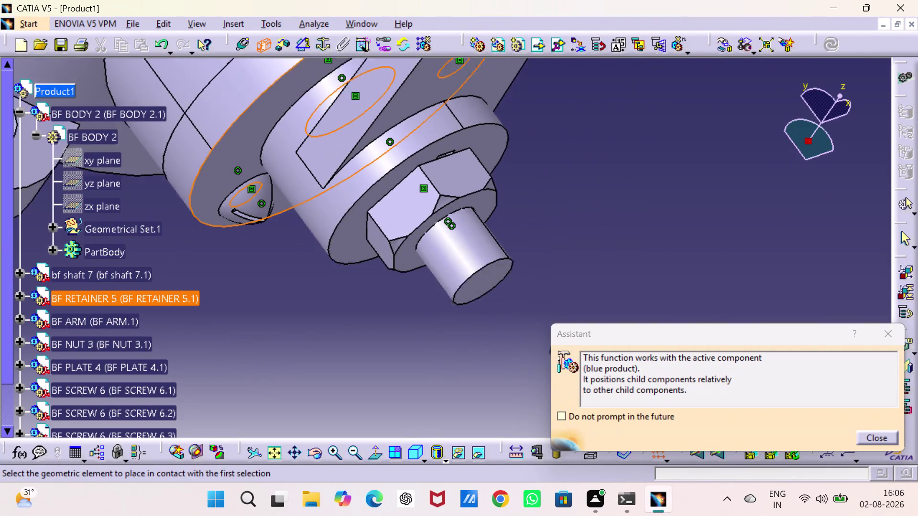
middle_drag(272, 70, 228, 50)
middle_drag(467, 267, 487, 150)
middle_drag(496, 168, 542, 175)
drag(495, 168, 541, 174)
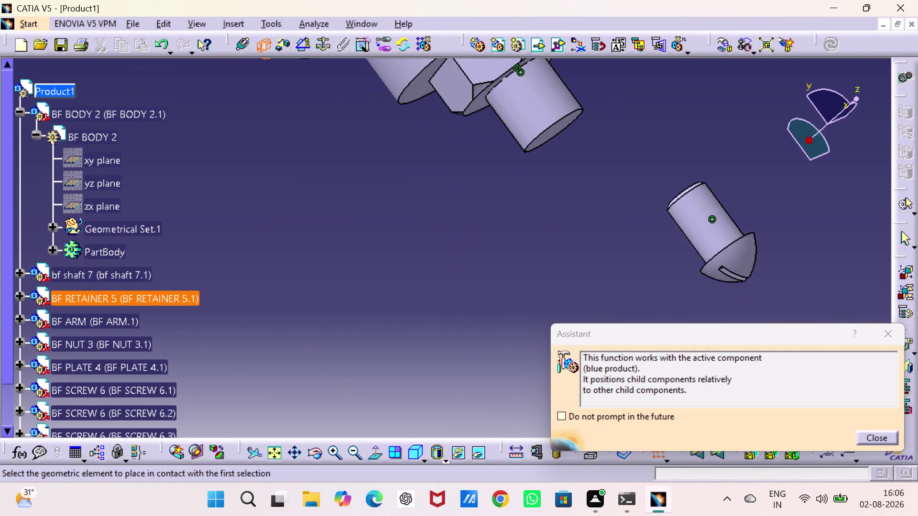
middle_drag(570, 191, 259, 154)
drag(304, 159, 376, 231)
middle_drag(303, 159, 380, 239)
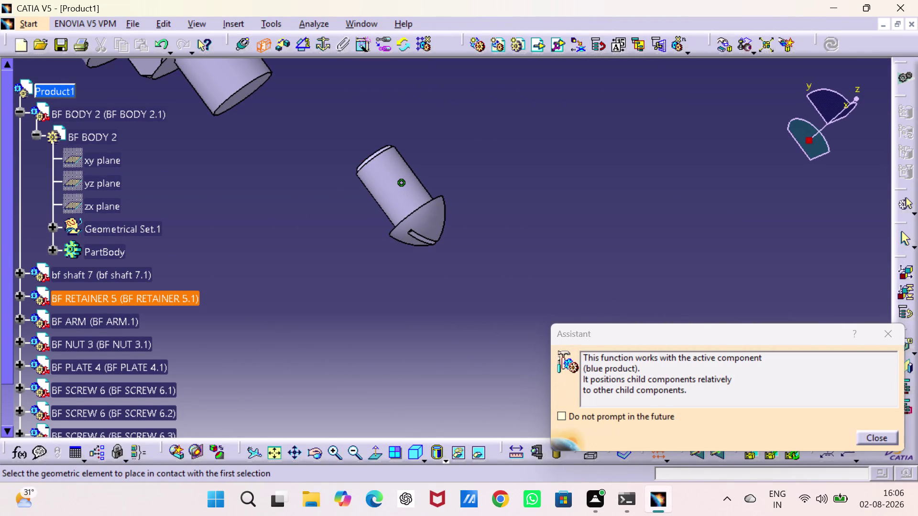
drag(372, 200, 400, 253)
middle_drag(376, 206, 400, 253)
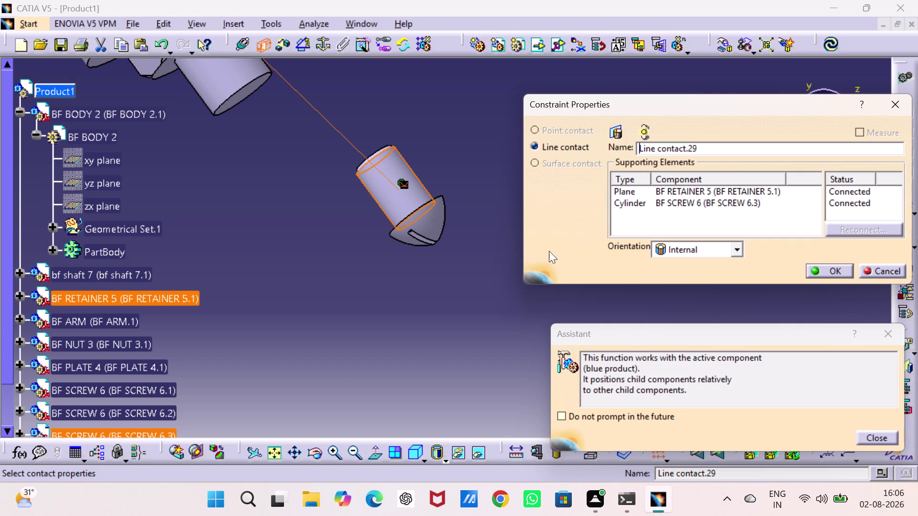
click(895, 108)
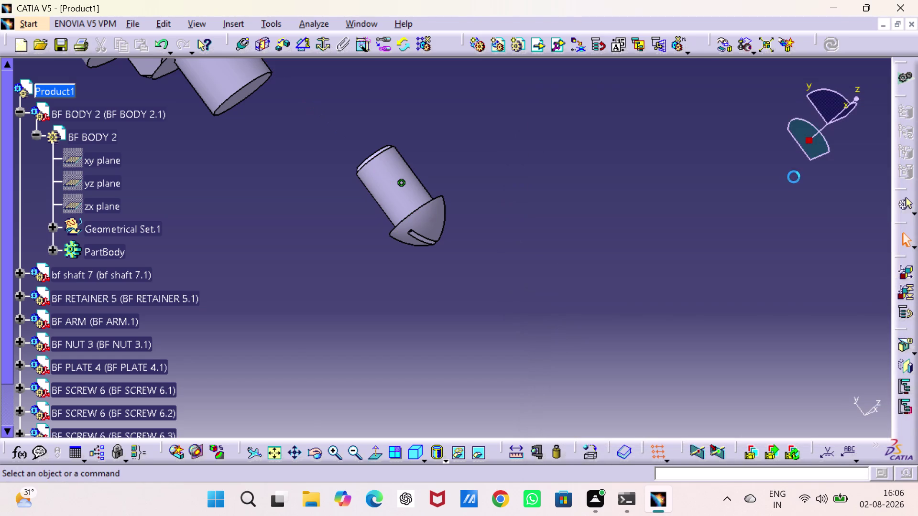
Start another contact constraint and pick a first contact surface near the loose screw.
drag(753, 192, 740, 192)
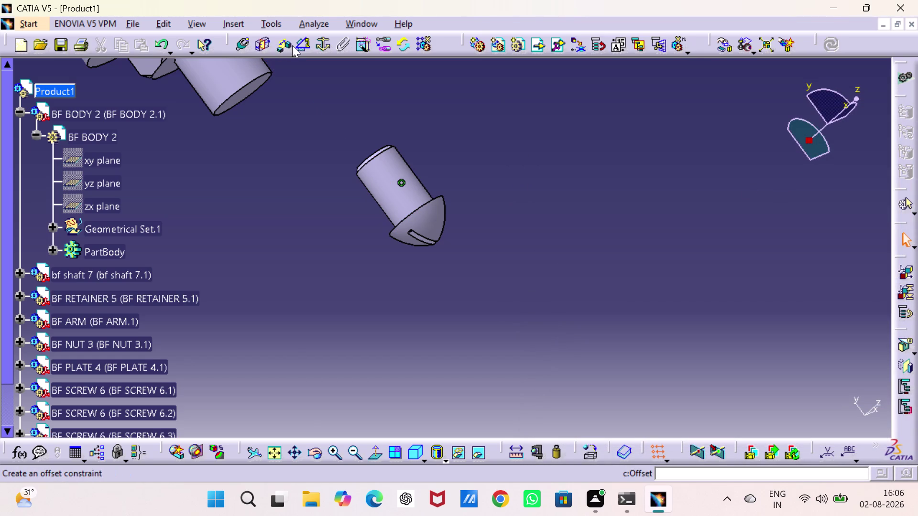
drag(269, 42, 271, 47)
middle_drag(335, 194, 360, 219)
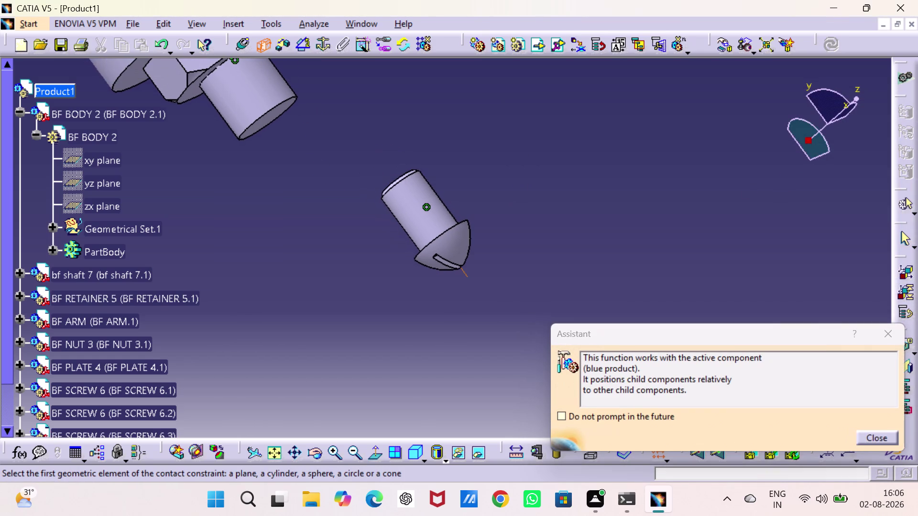
middle_drag(360, 219, 362, 214)
middle_drag(364, 193, 396, 253)
drag(364, 193, 396, 254)
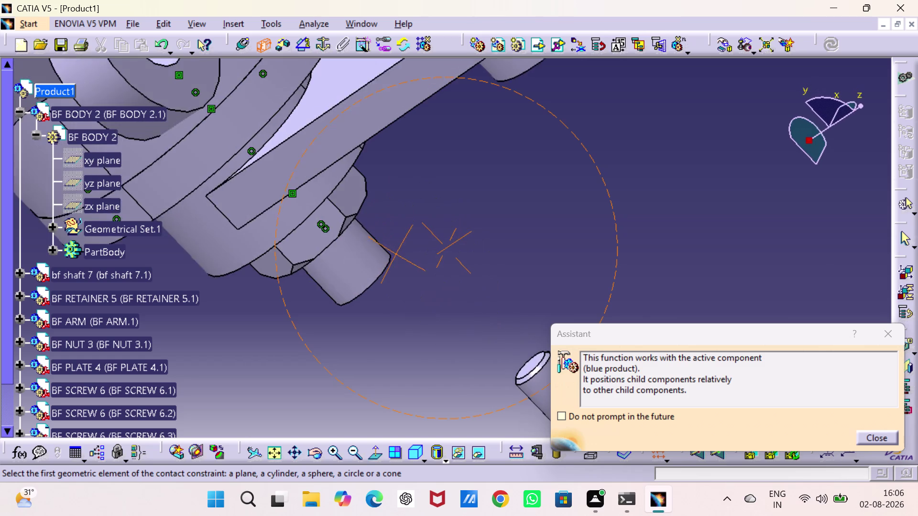
drag(395, 254, 399, 246)
middle_drag(395, 253, 398, 246)
middle_drag(405, 248, 160, 69)
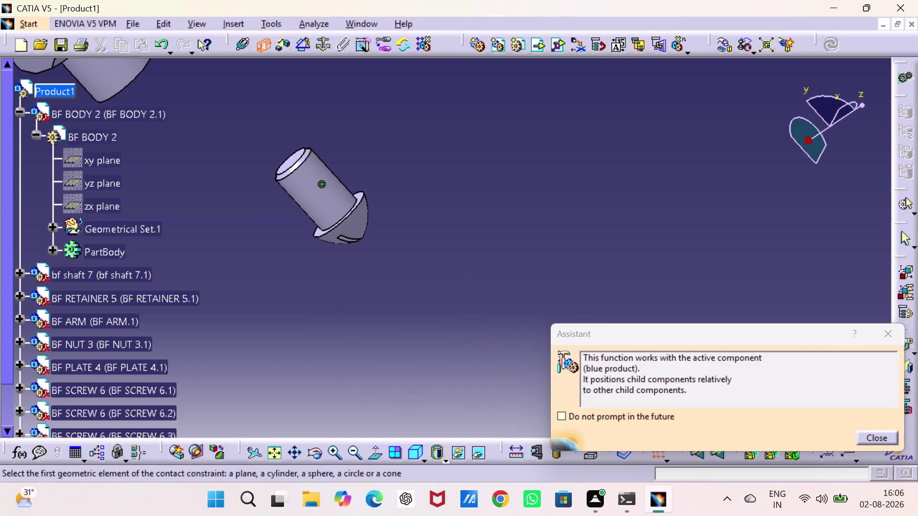
middle_drag(253, 185, 343, 215)
drag(253, 186, 343, 216)
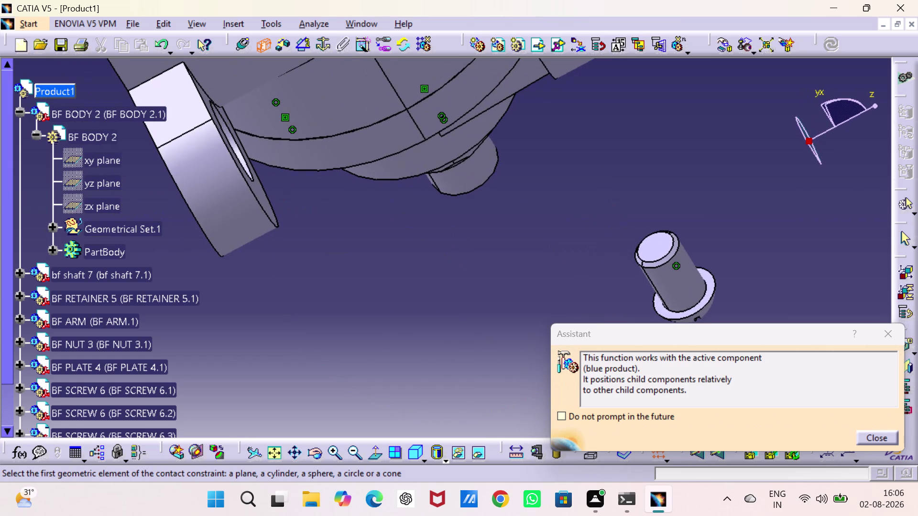
click(708, 277)
middle_drag(515, 210, 516, 273)
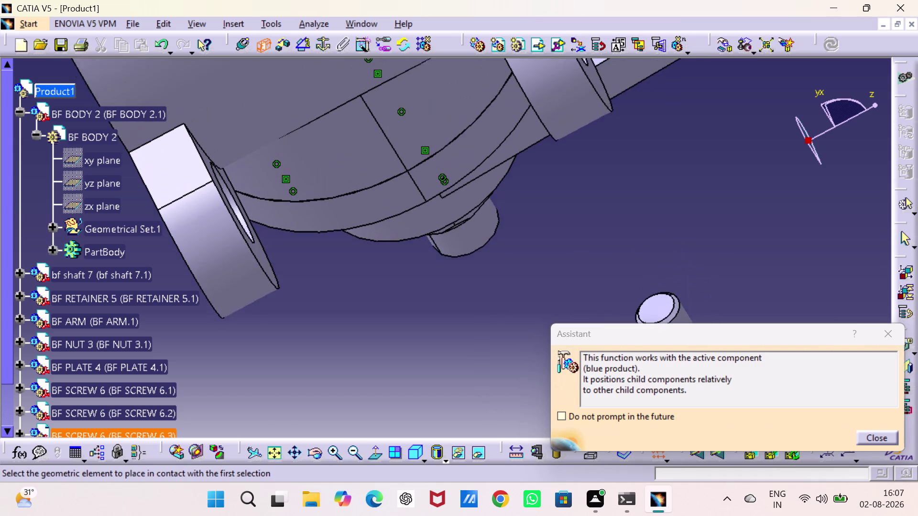
middle_drag(516, 273, 516, 293)
middle_drag(450, 187, 408, 215)
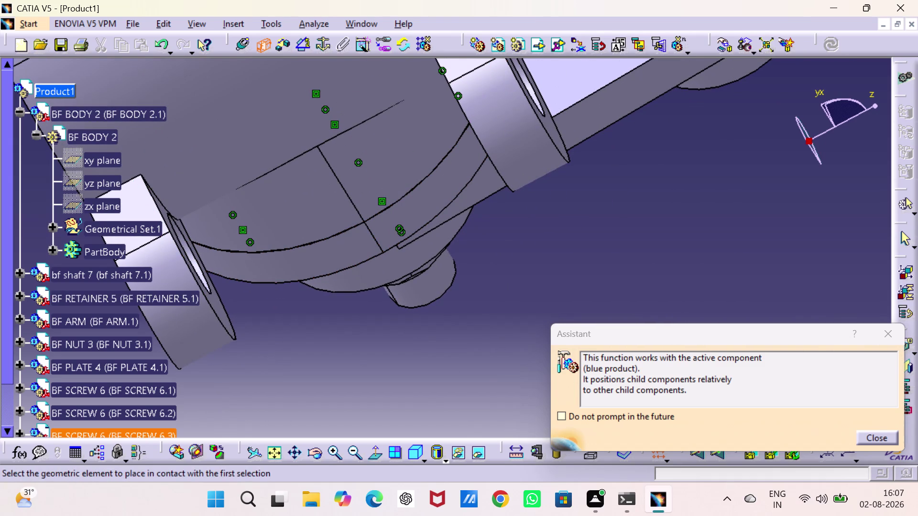
middle_drag(567, 217, 422, 189)
drag(568, 217, 421, 188)
drag(293, 238, 388, 307)
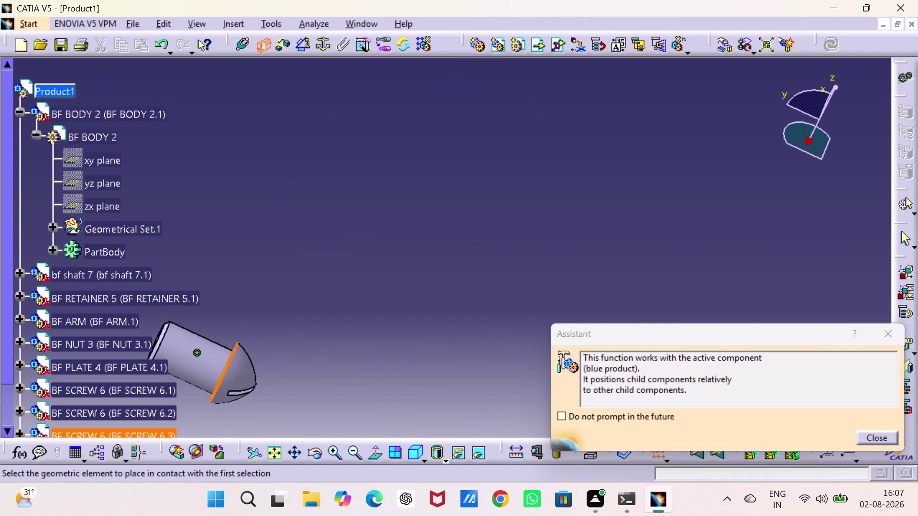
Switch to fly mode, fit the whole assembly, and zoom in on the retainer and arm.
click(265, 447)
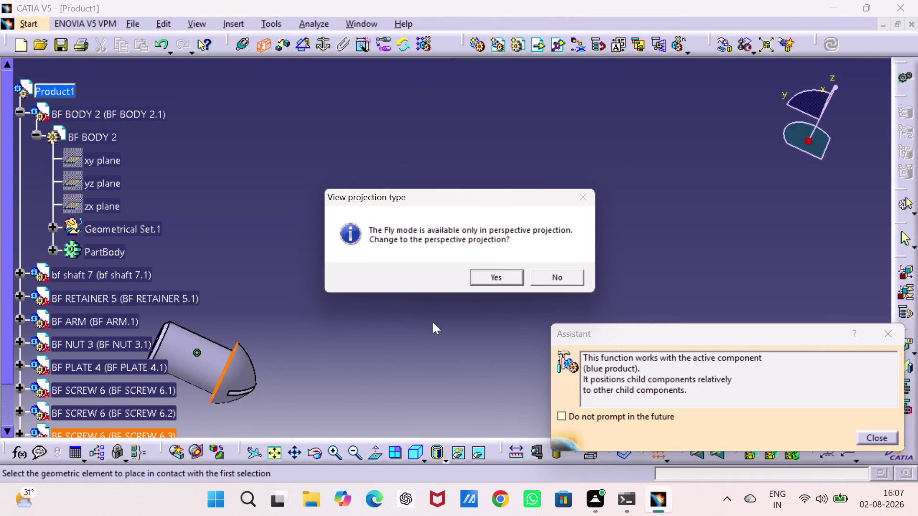
click(553, 278)
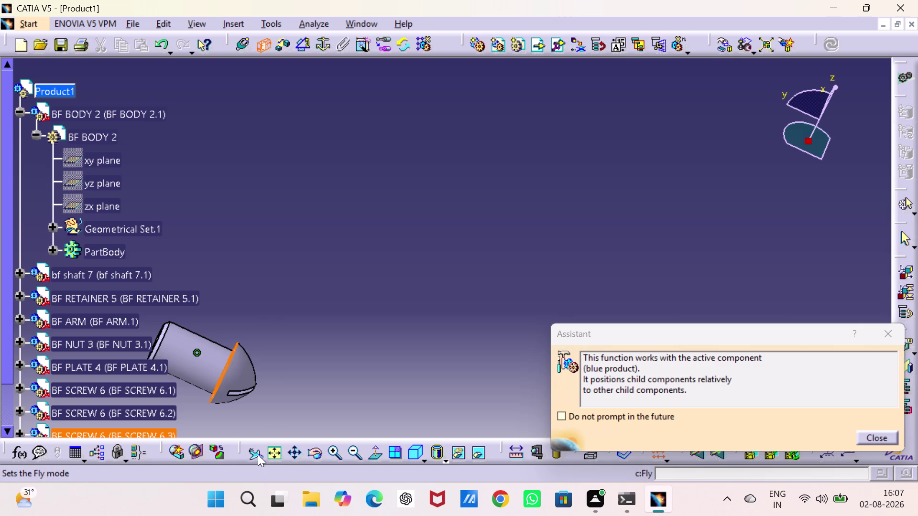
click(273, 453)
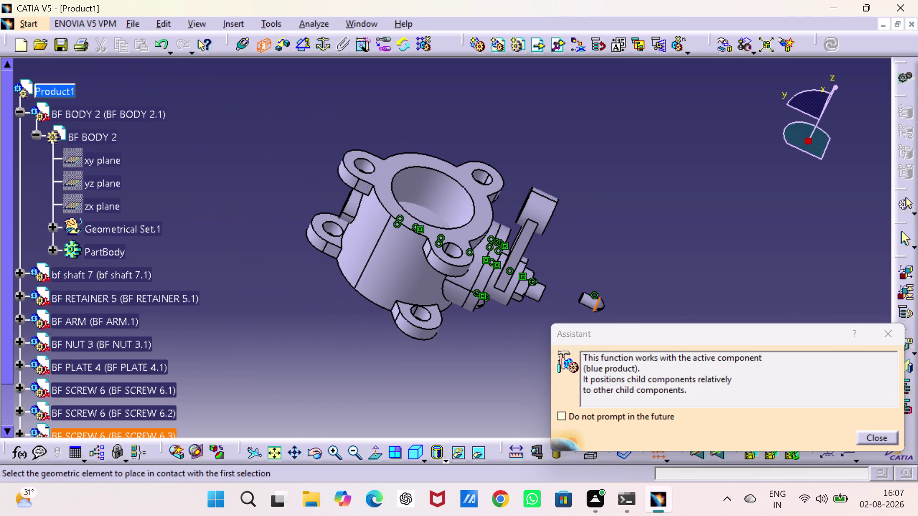
middle_drag(548, 259, 500, 230)
drag(548, 259, 500, 230)
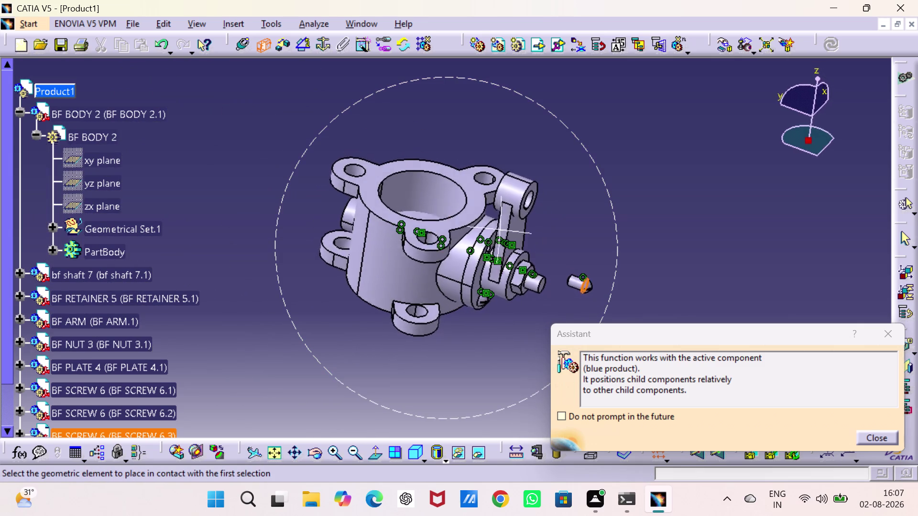
middle_drag(500, 229, 493, 200)
drag(500, 229, 493, 200)
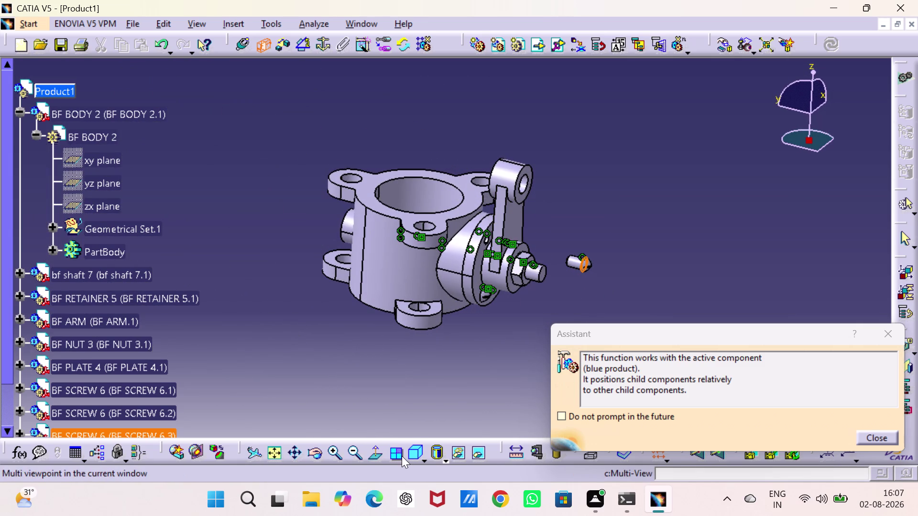
triple_click(333, 457)
click(332, 456)
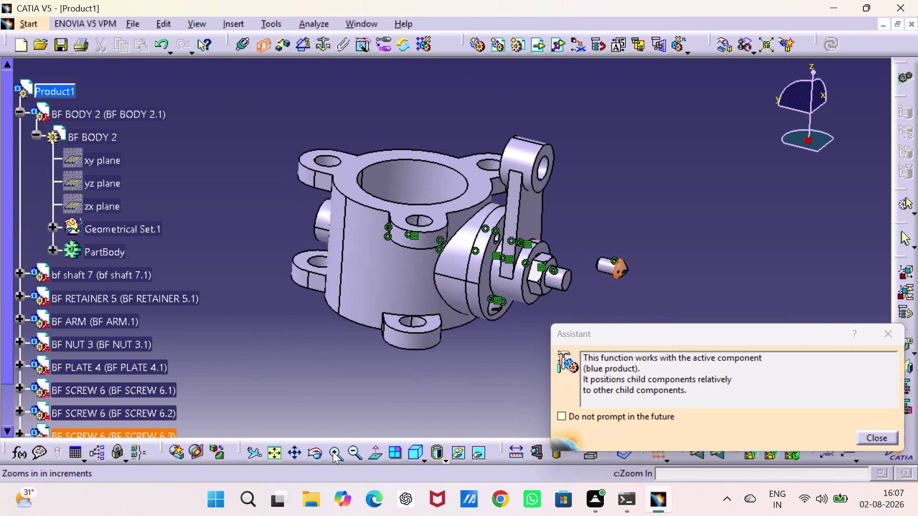
click(333, 452)
triple_click(333, 452)
click(333, 451)
click(333, 452)
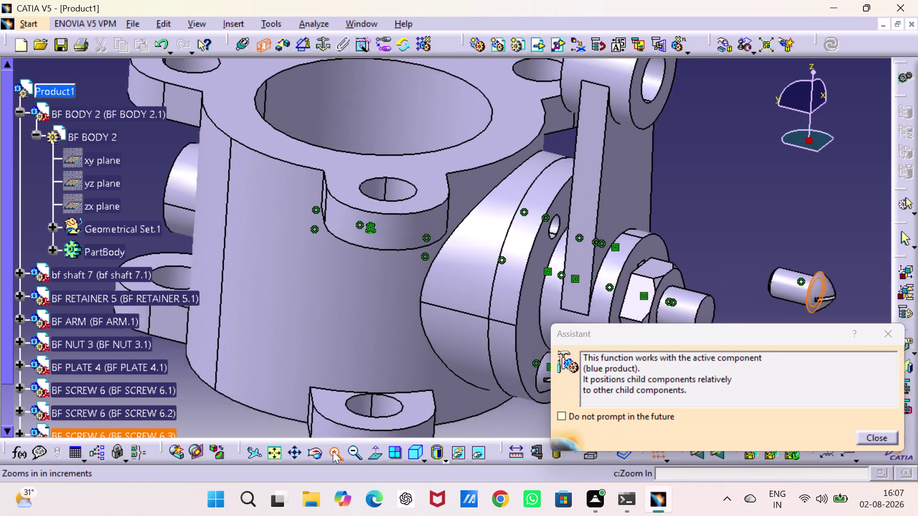
Update all so the screws move into their constrained places on the retainer.
click(588, 241)
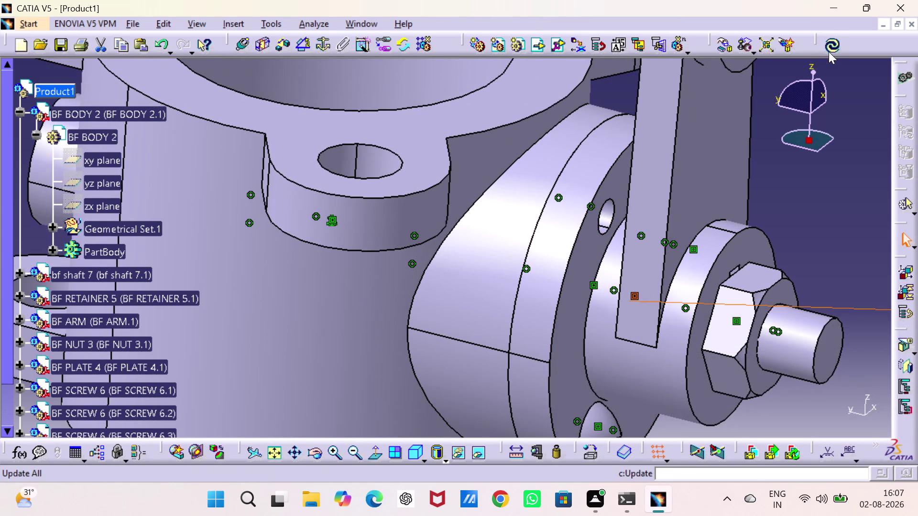
click(829, 48)
click(812, 225)
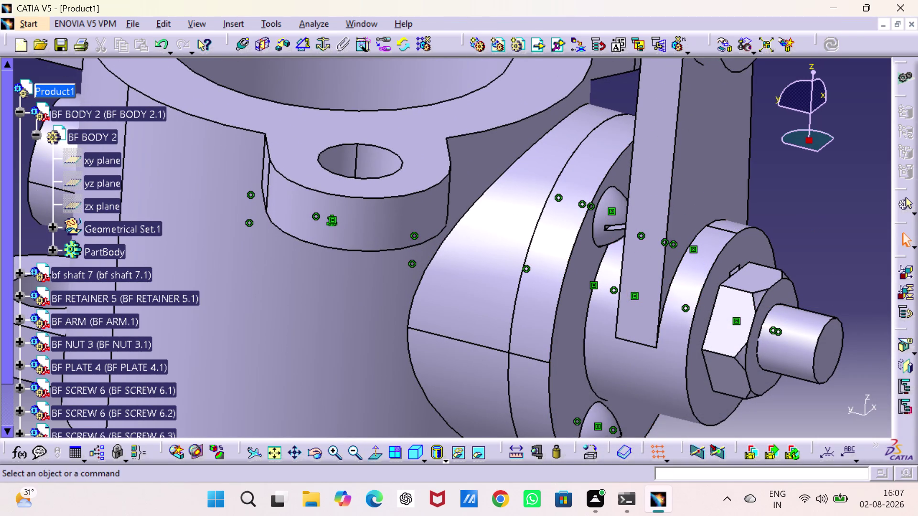
scroll(down, 3)
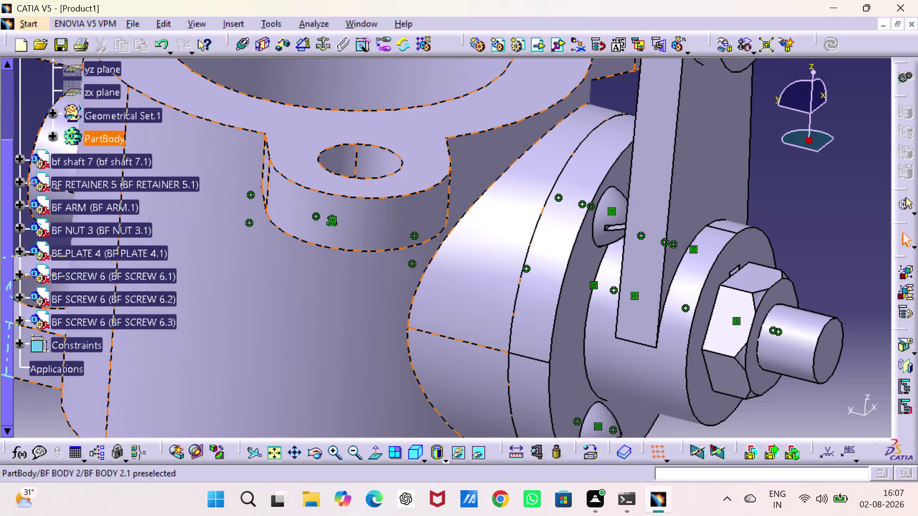
scroll(up, 3)
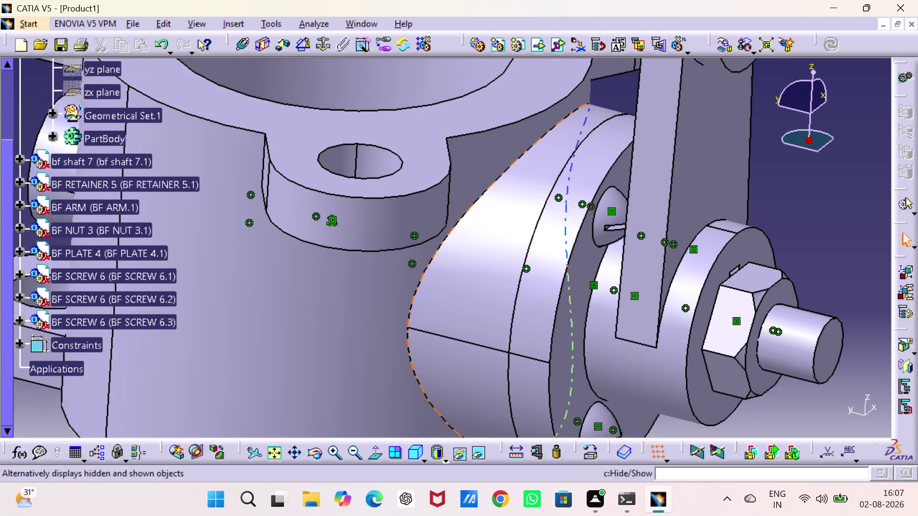
click(418, 455)
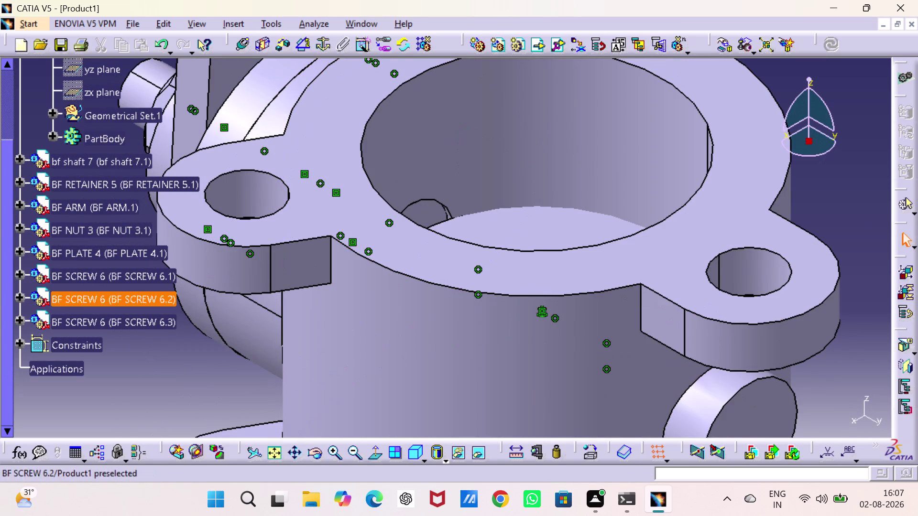
scroll(up, 3)
scroll(down, 3)
scroll(down, 3)
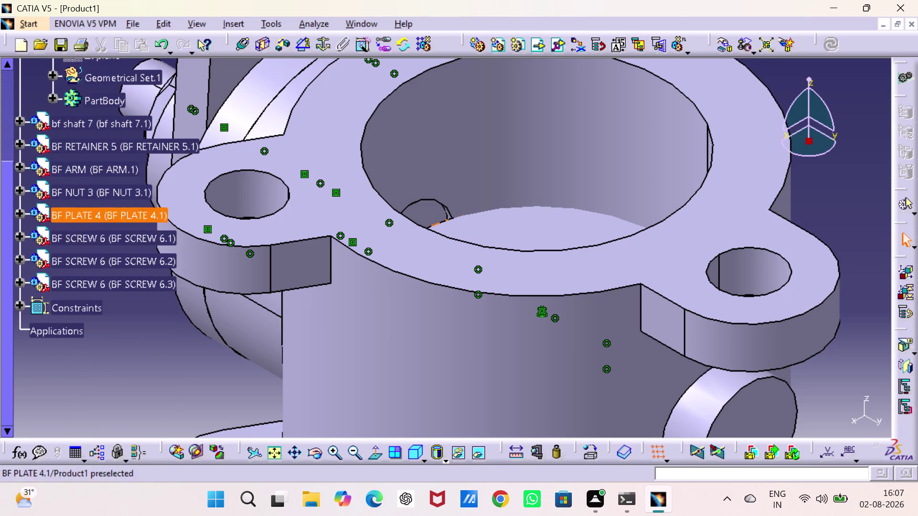
Expand BF SCREW 6.3 in the specification tree.
click(22, 282)
click(31, 304)
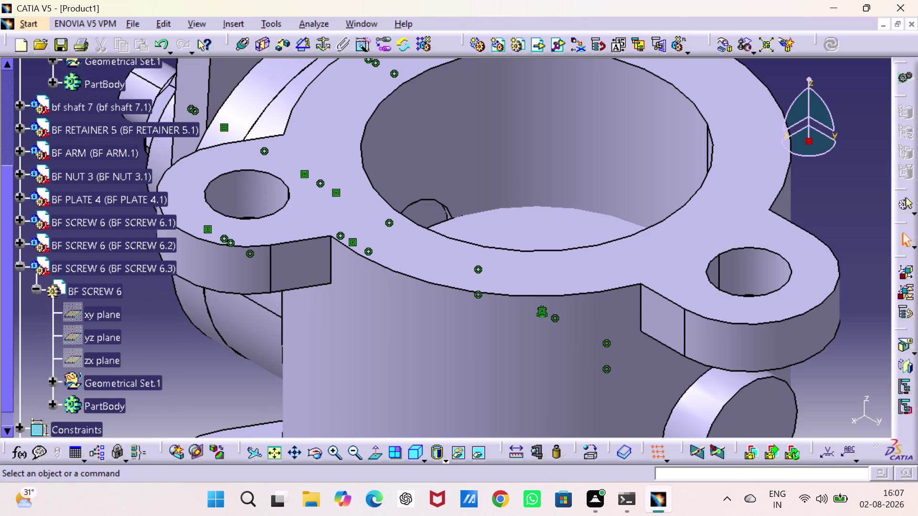
scroll(up, 3)
scroll(up, 3)
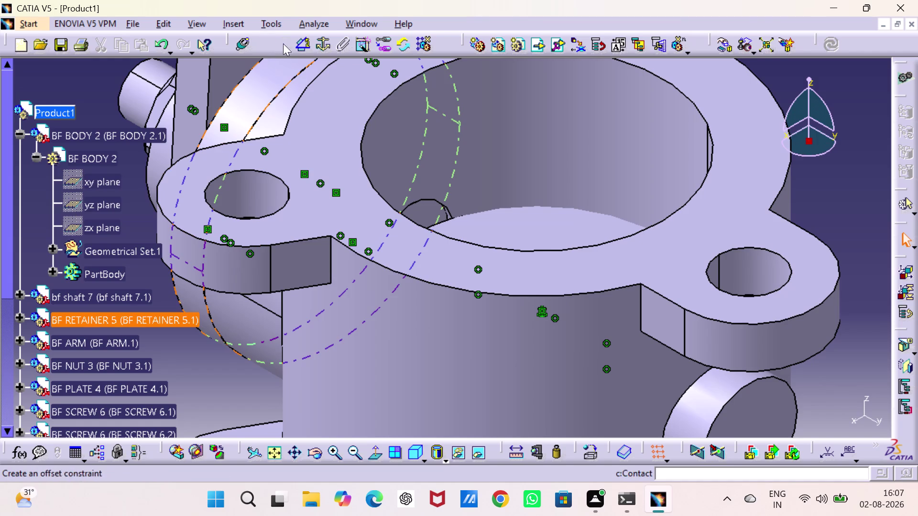
Add a 0° angle constraint between BF BODY 2's and BF SCREW 6.3's yz planes.
click(305, 44)
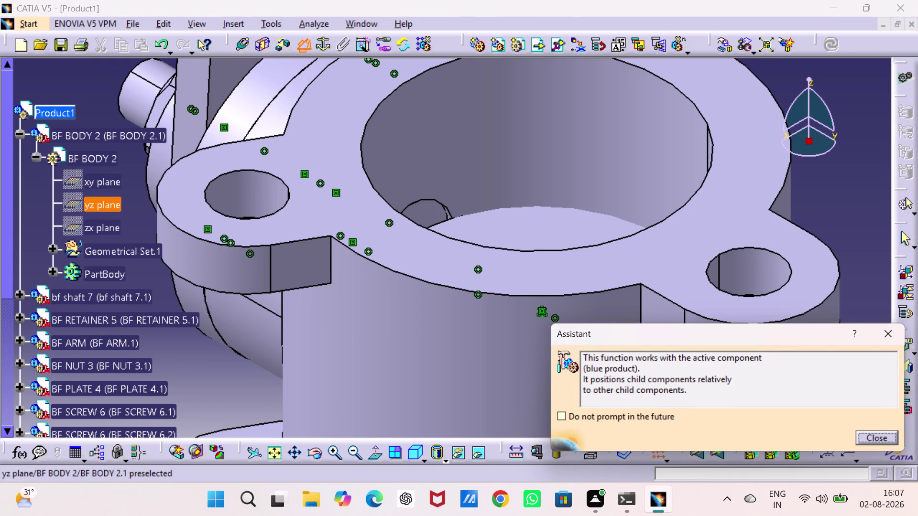
click(113, 210)
scroll(down, 3)
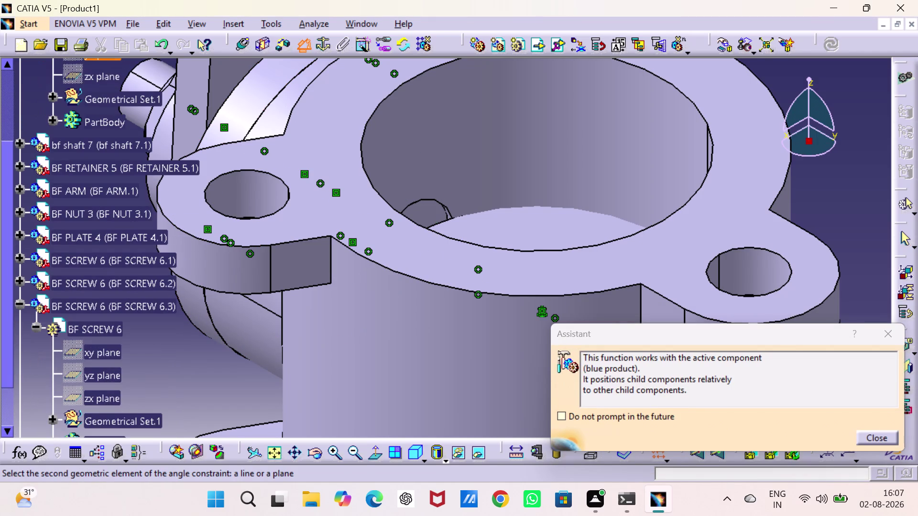
click(101, 372)
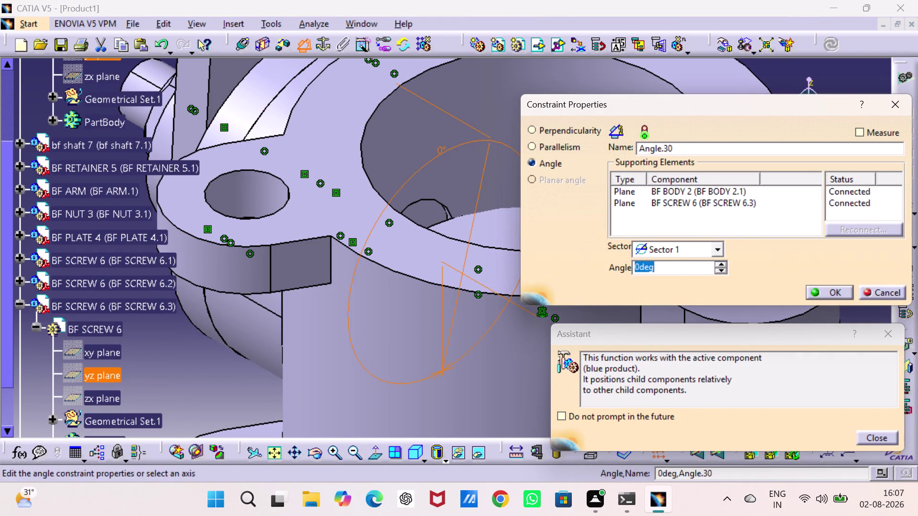
click(817, 286)
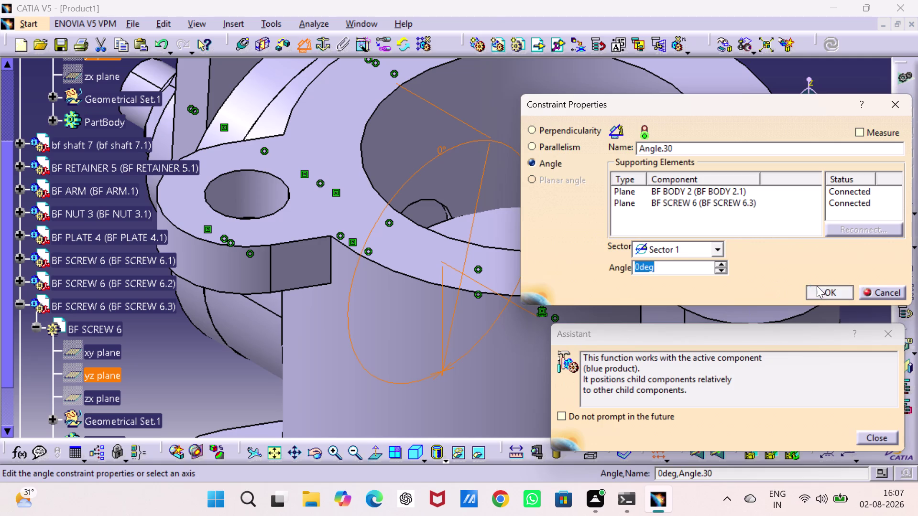
Check BF SCREW 6.3's component degrees of freedom and dismiss the report.
right_click(155, 301)
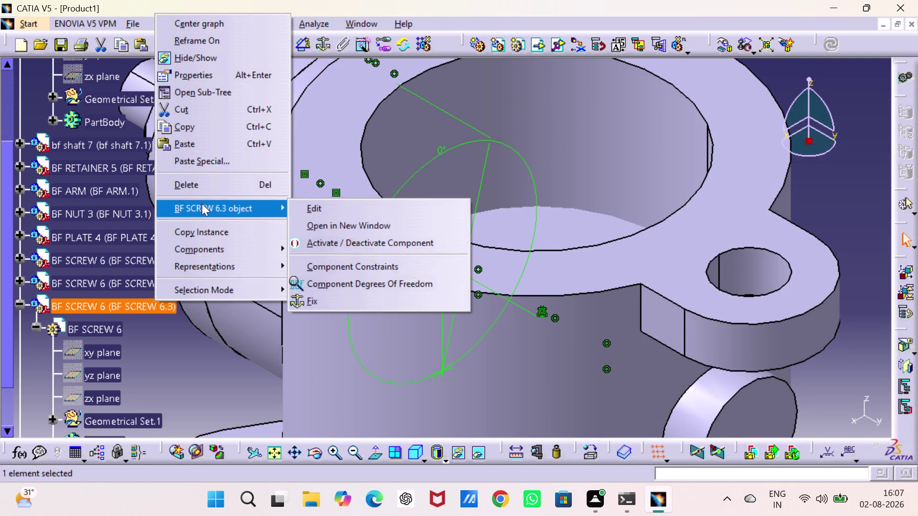
click(335, 287)
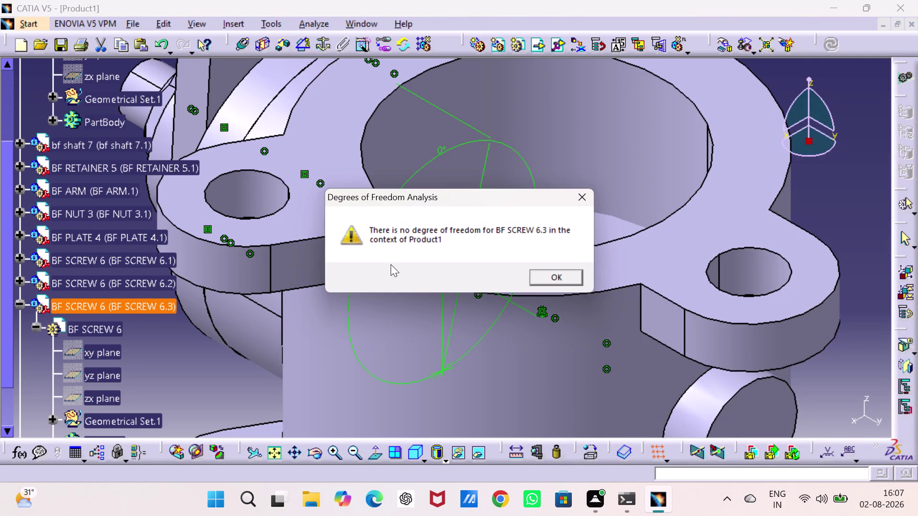
click(541, 281)
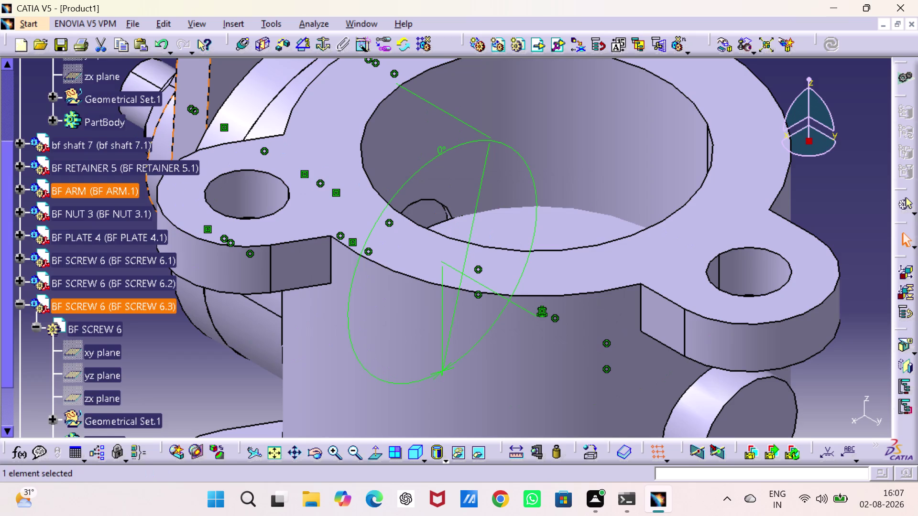
scroll(down, 3)
scroll(down, 3)
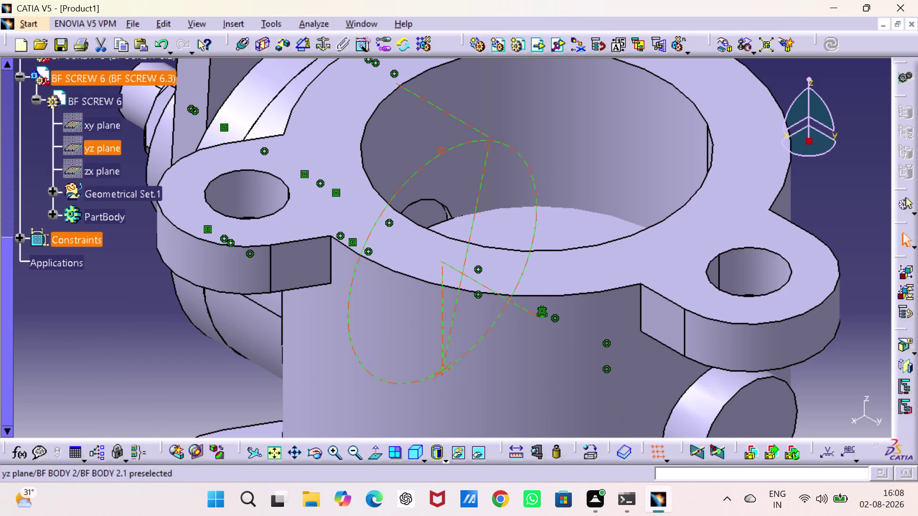
Hide all the assembly constraints from the Constraints node.
right_click(417, 174)
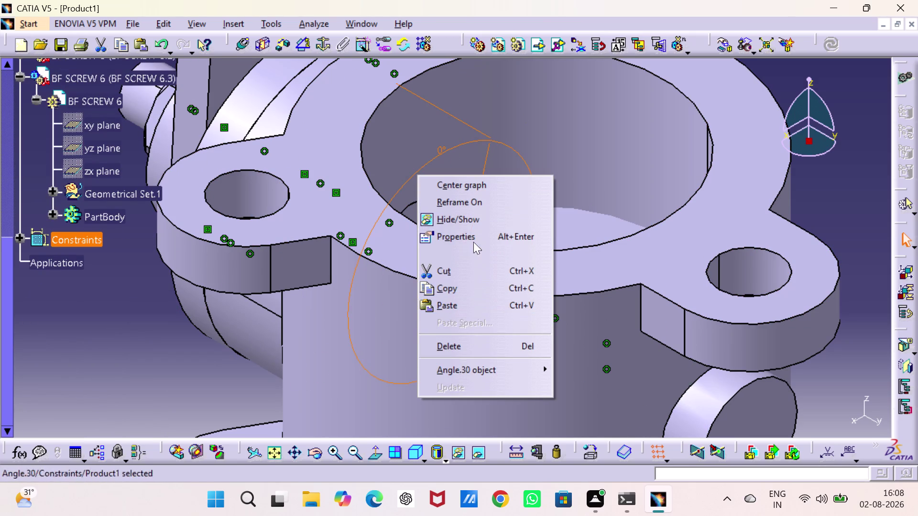
click(486, 220)
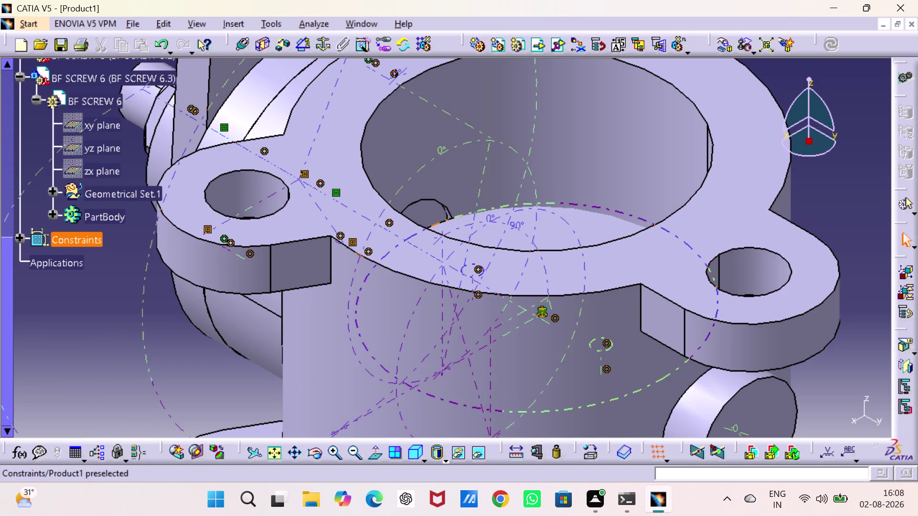
click(75, 241)
right_click(75, 240)
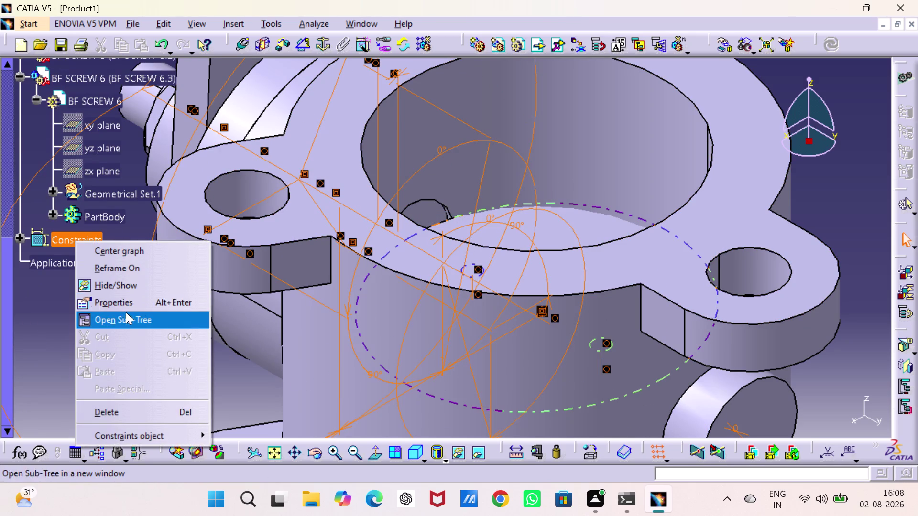
click(125, 283)
click(380, 321)
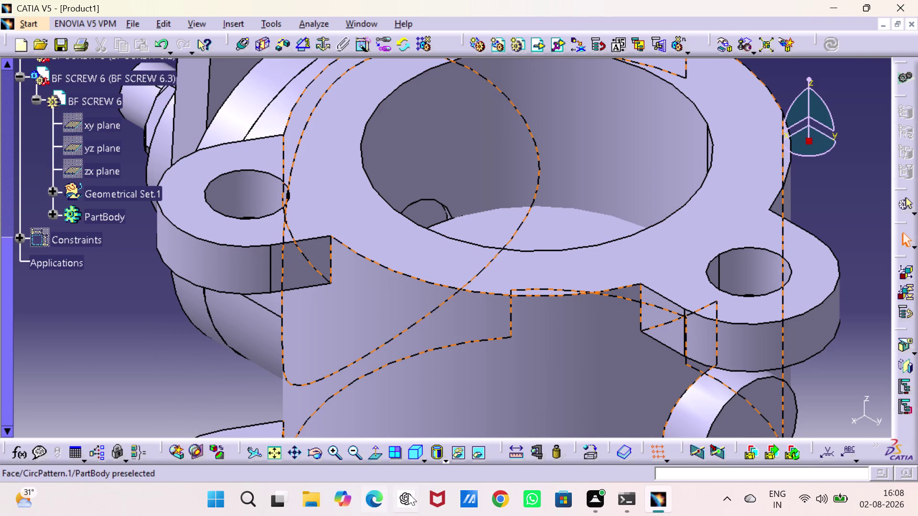
Show the whole valve assembly in isometric view, fitted to the screen.
click(412, 449)
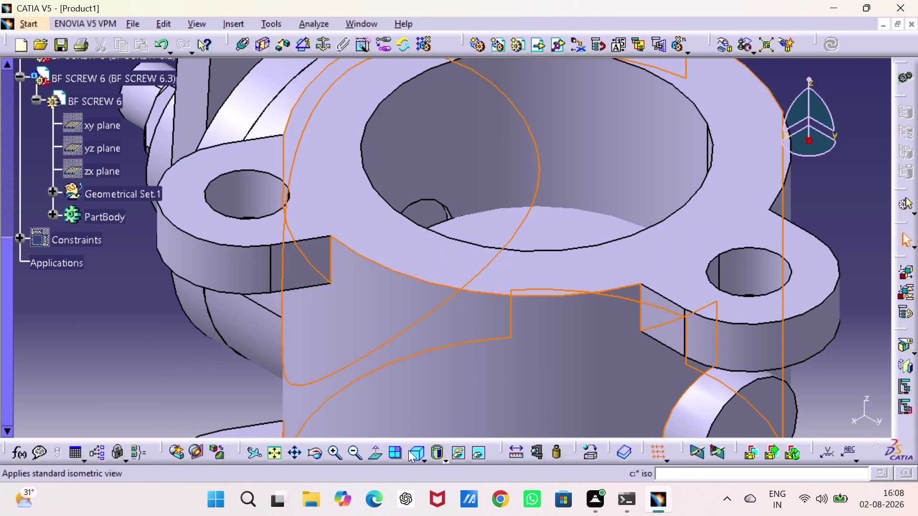
click(418, 454)
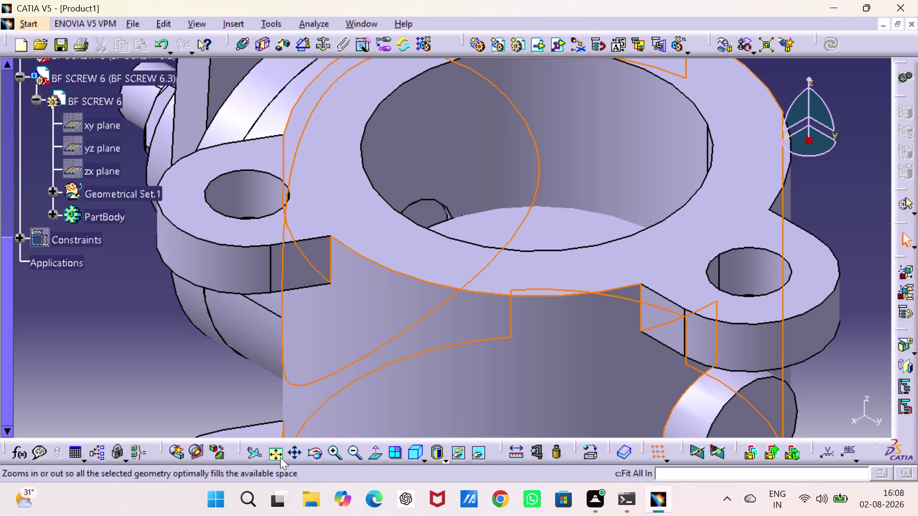
click(280, 458)
click(233, 257)
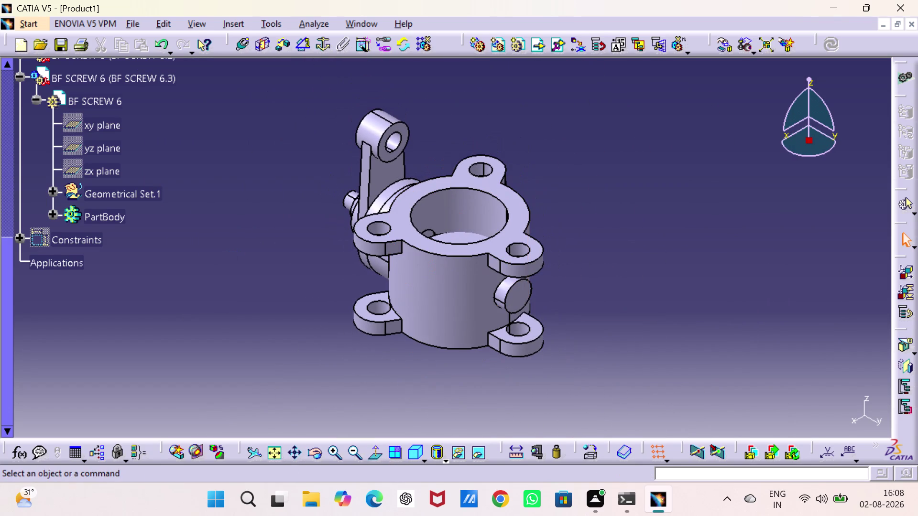
key(ctrl+s)
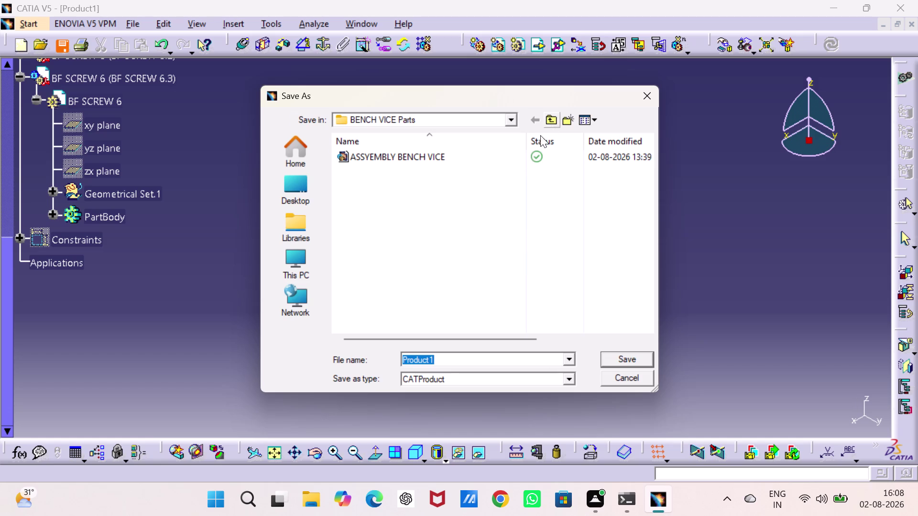
Browse from the Desktop to the Butterfly assy Parts folder.
click(294, 194)
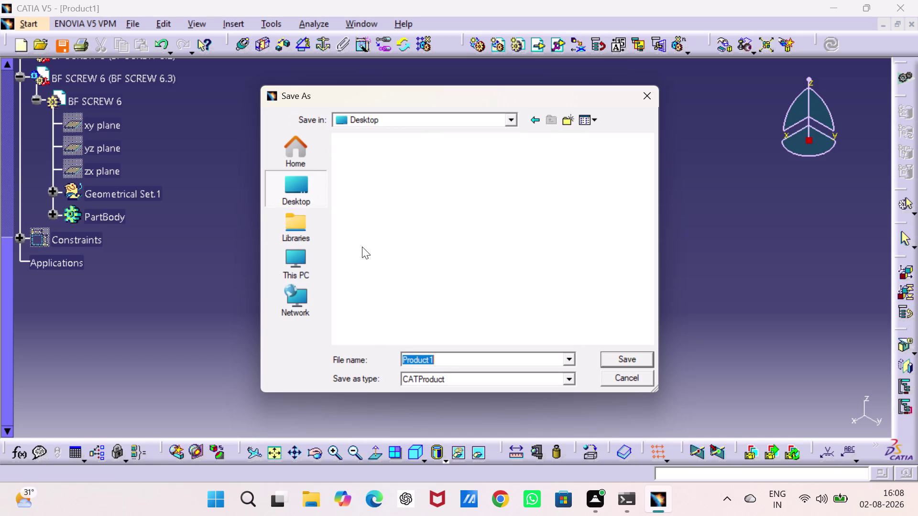
scroll(down, 3)
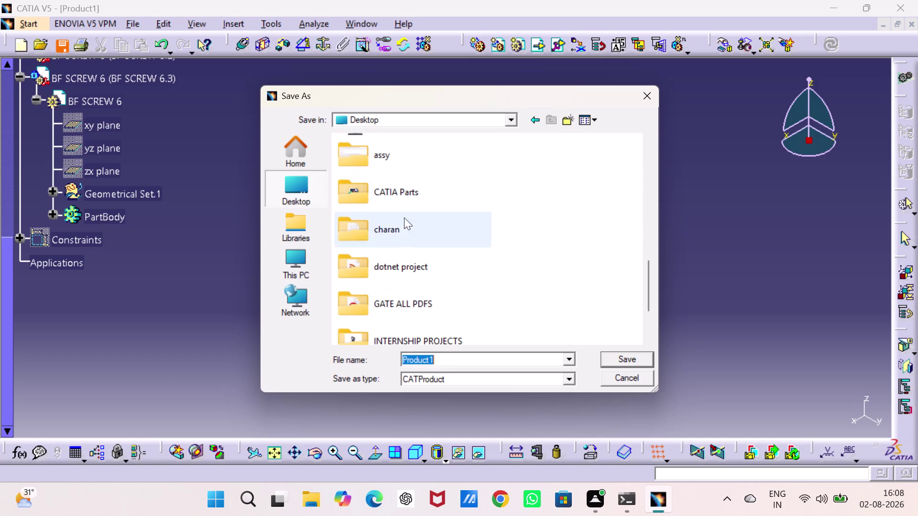
double_click(411, 191)
double_click(417, 169)
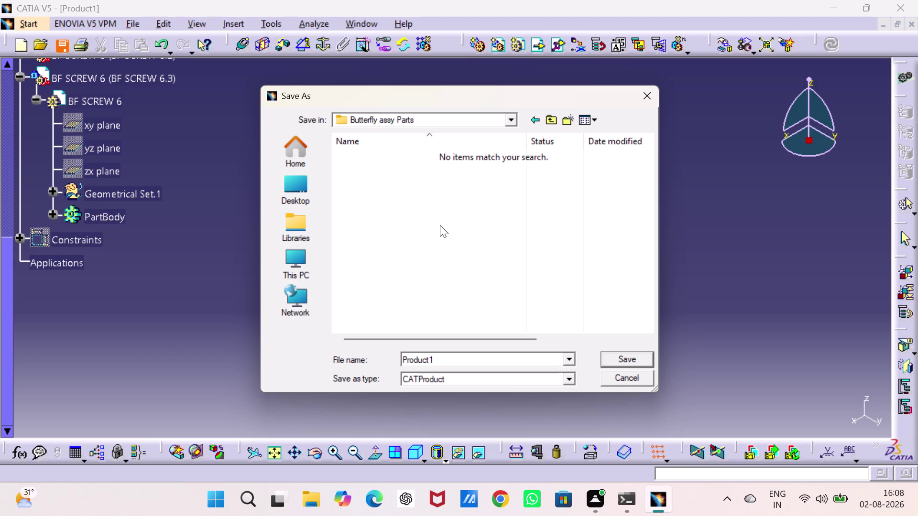
Save the file as BUTTERFLY ASSEMBLY, confirming the related documents are saved too.
text(BUTTER)
text(FLY)
key(space)
text(ASSY)
drag(460, 361, 453, 361)
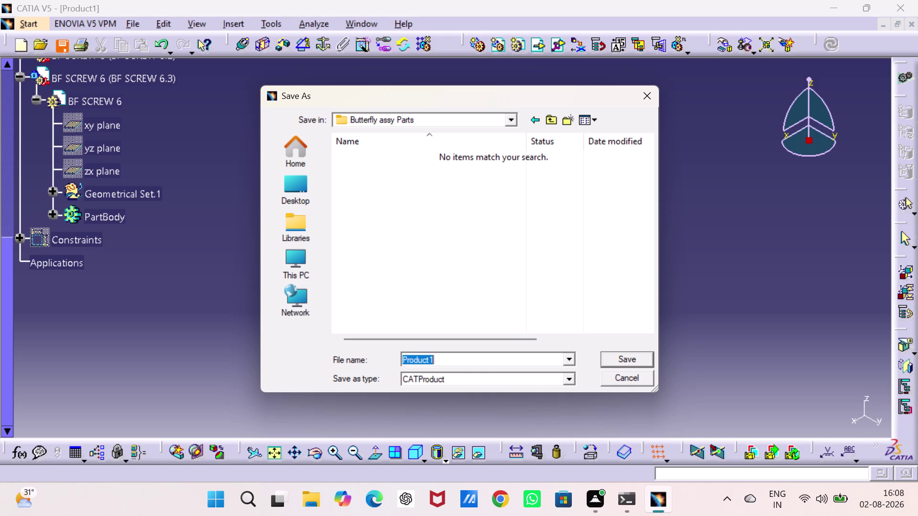
drag(453, 360, 386, 366)
text(BU)
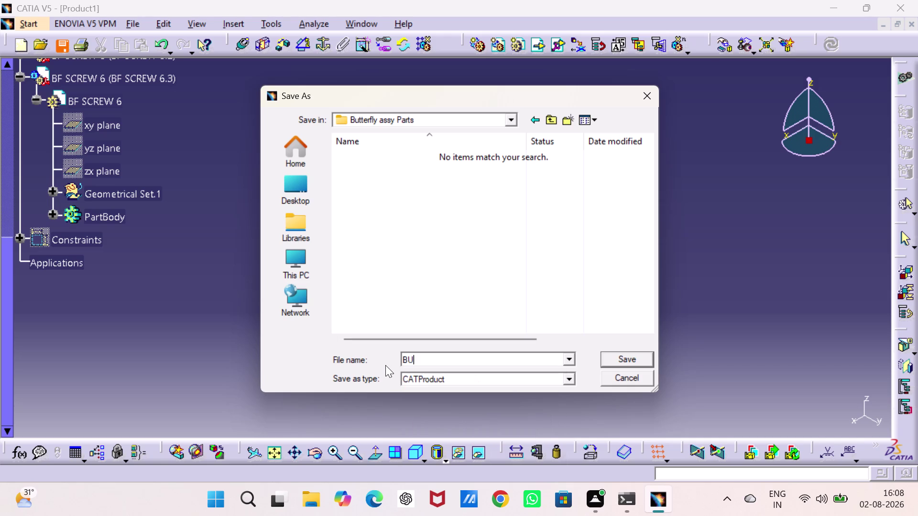
text(TTERF)
text(LY ASSY)
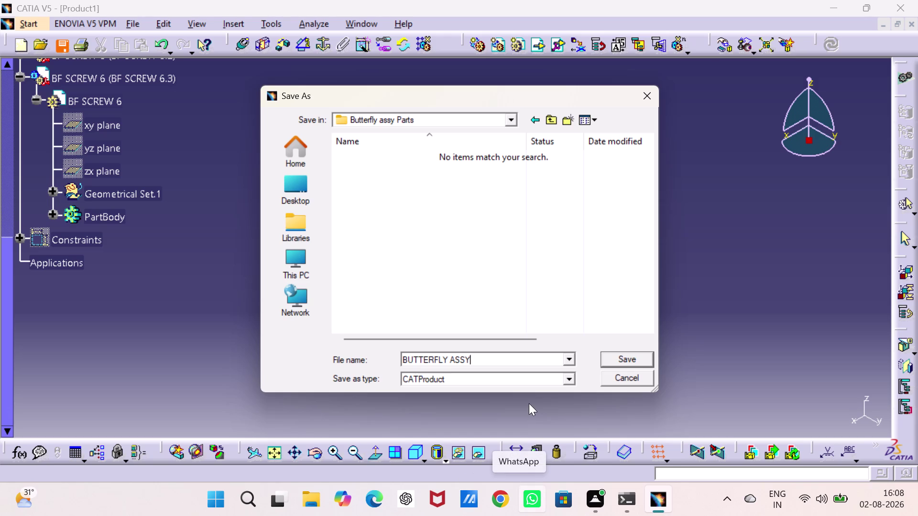
key(BackSpace)
text(E)
text(MBLY)
key(Return)
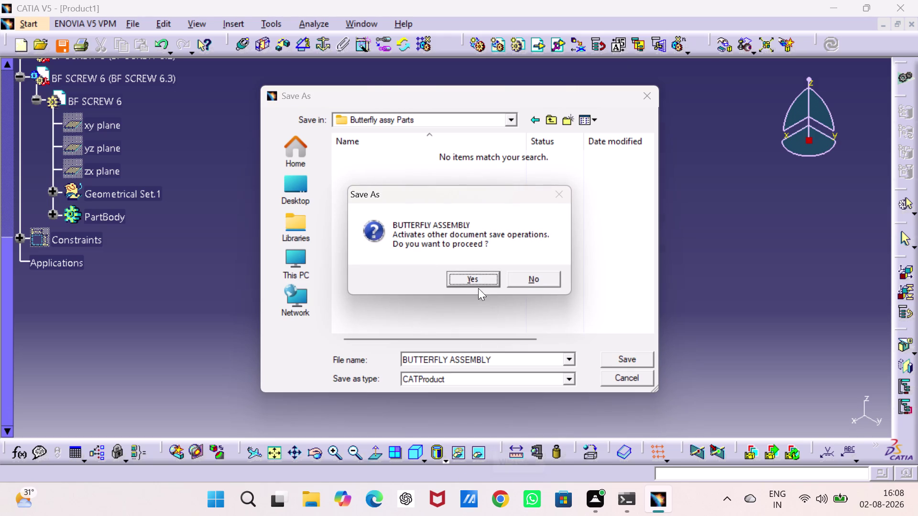
click(478, 282)
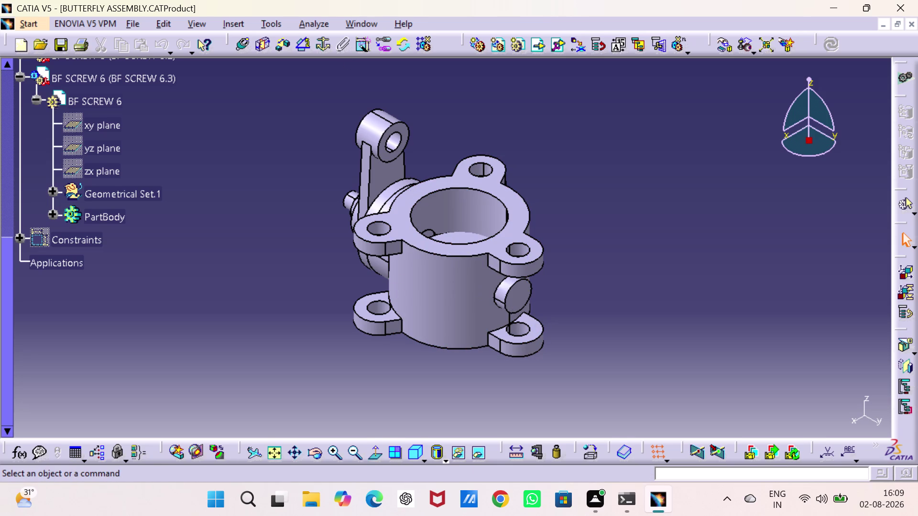
Collapse the BF SCREW 6.3 and BF BODY 2 branches of the tree.
scroll(up, 3)
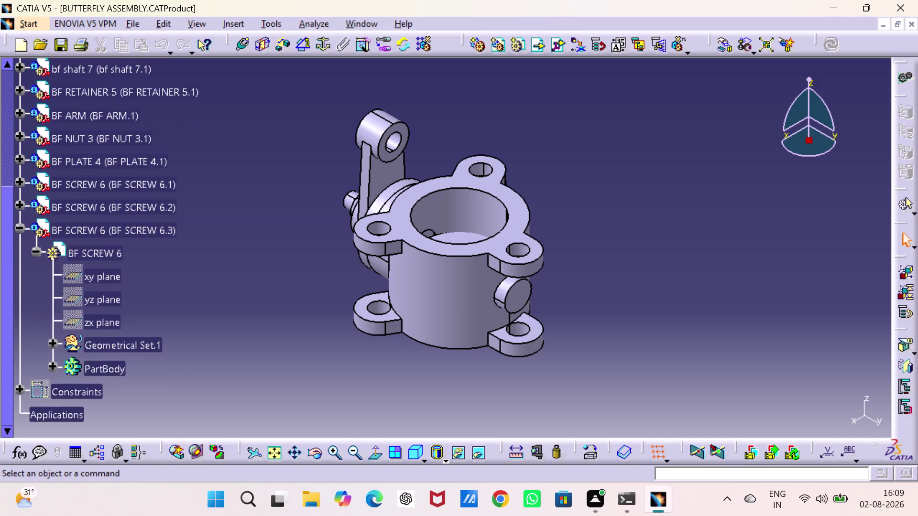
scroll(up, 3)
scroll(up, 3)
scroll(down, 3)
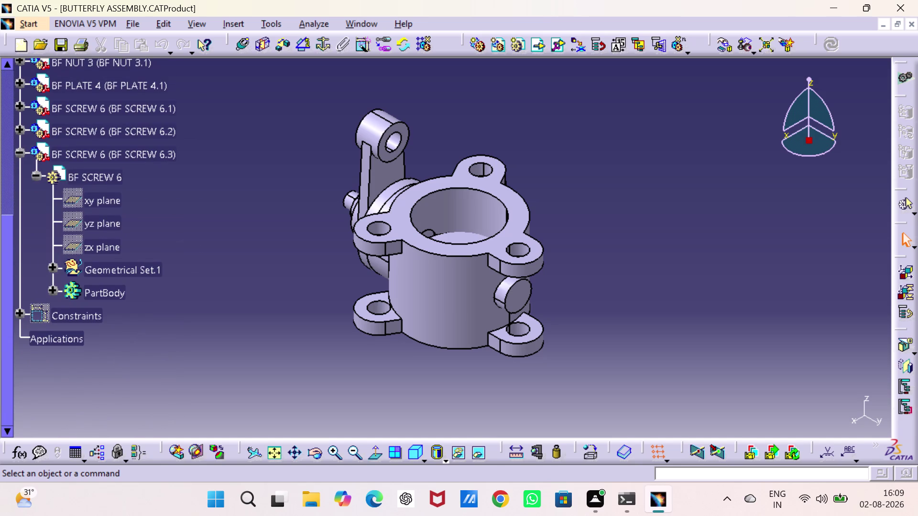
click(19, 156)
scroll(up, 3)
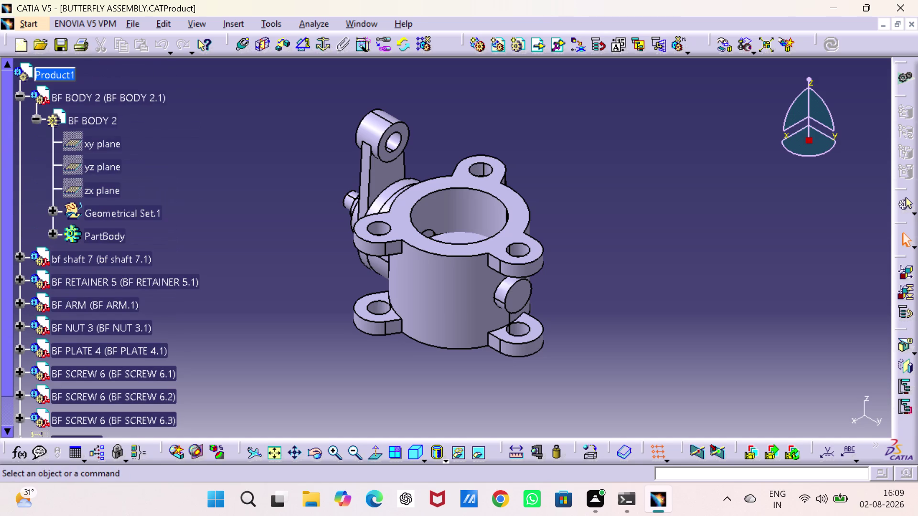
click(19, 96)
Check the degrees of freedom of the BF BODY 2.1 component.
right_click(89, 91)
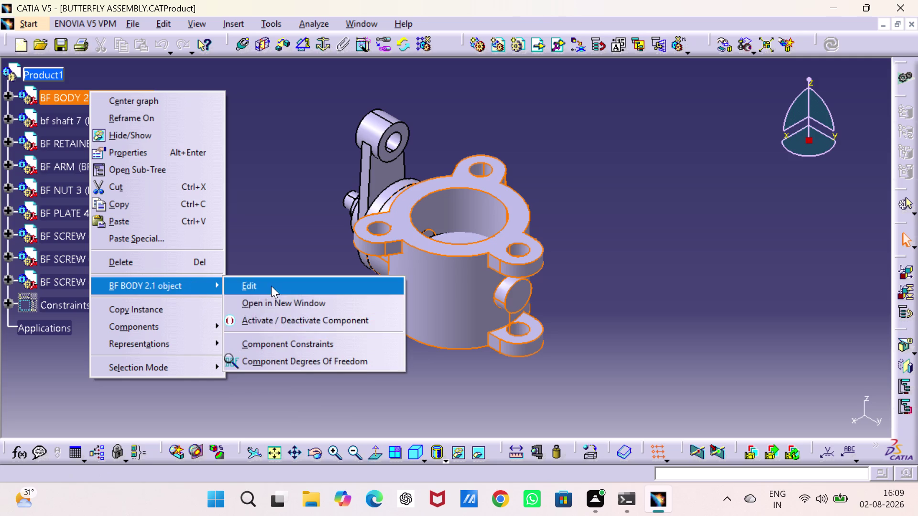
click(304, 368)
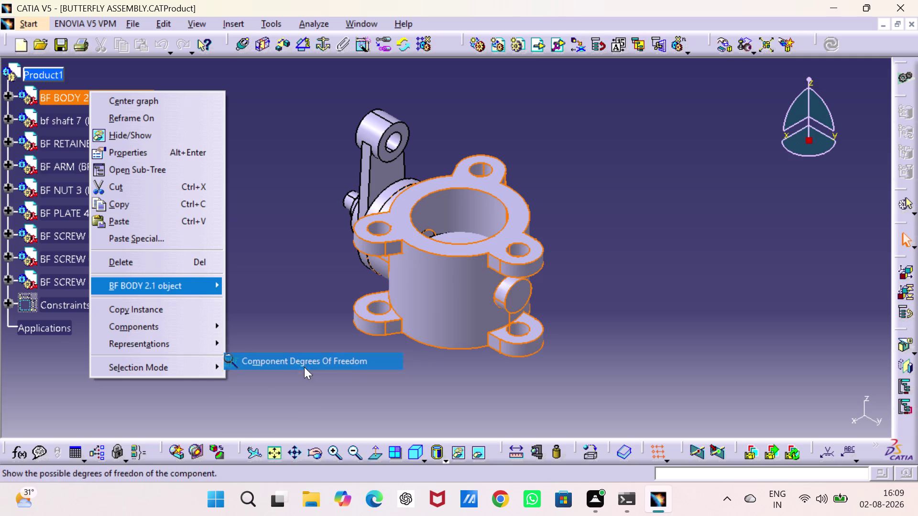
click(573, 279)
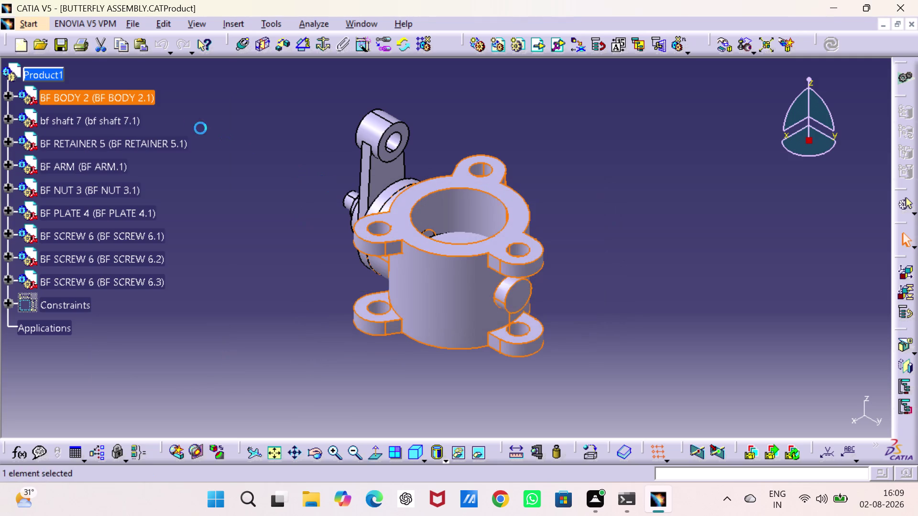
click(104, 82)
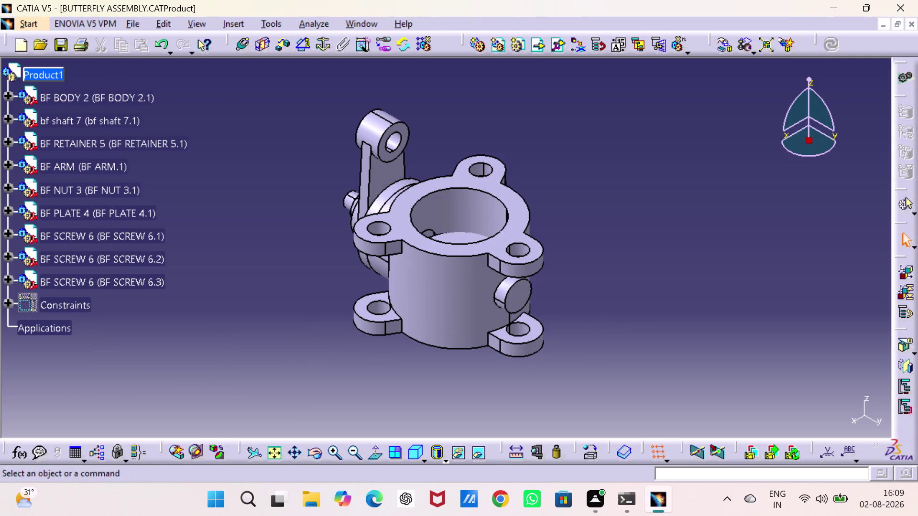